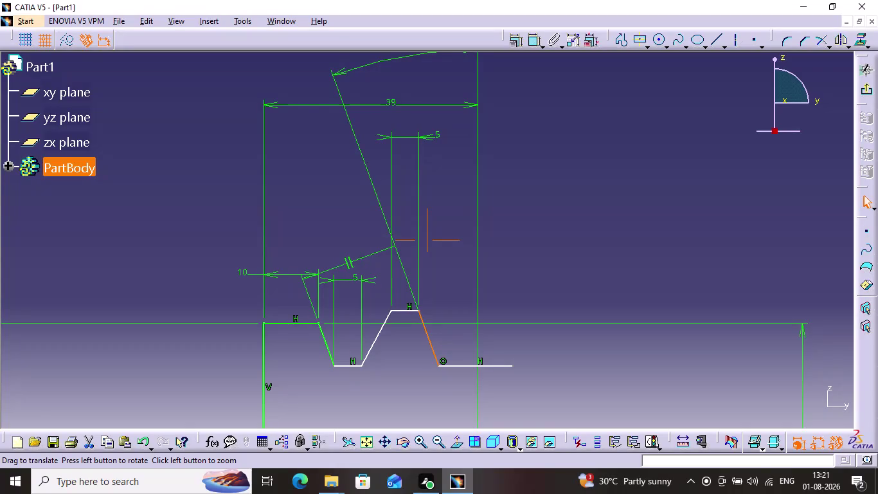
Dimension the groove depth from the peak's flat top to the groove bottom as 18 mm.
scroll(up, 3)
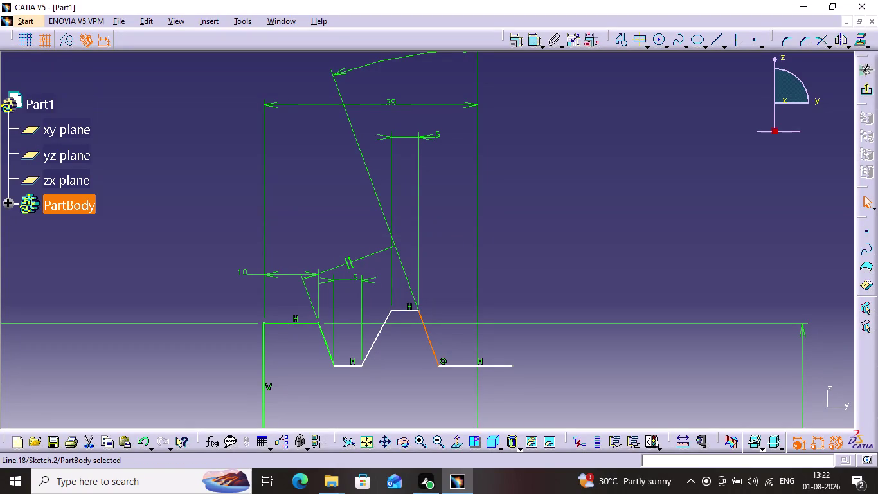
click(401, 309)
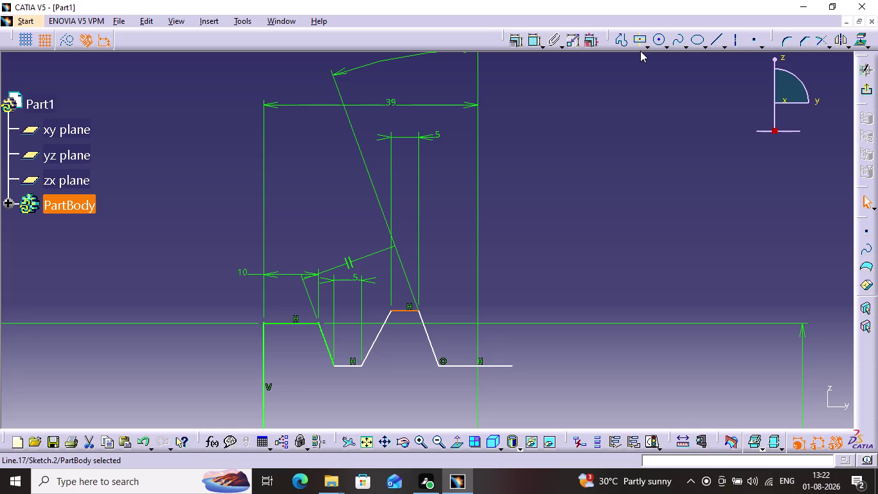
click(532, 39)
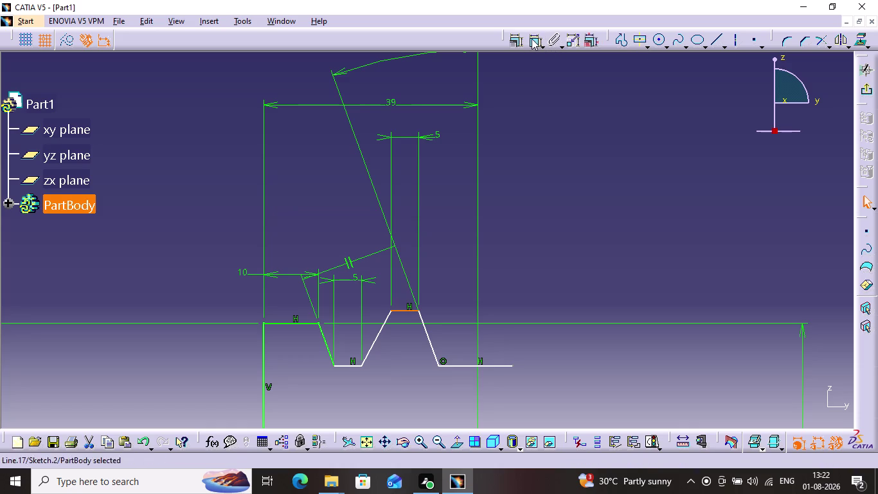
middle_drag(456, 207, 484, 135)
scroll(up, 3)
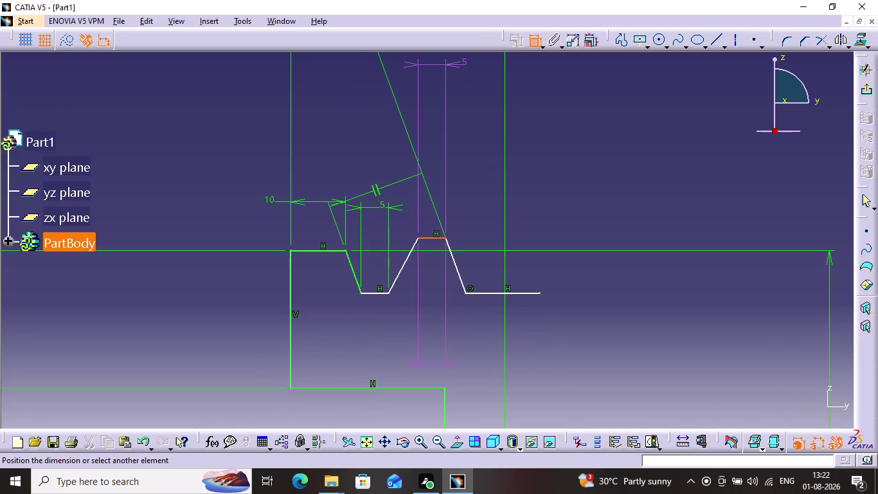
click(377, 293)
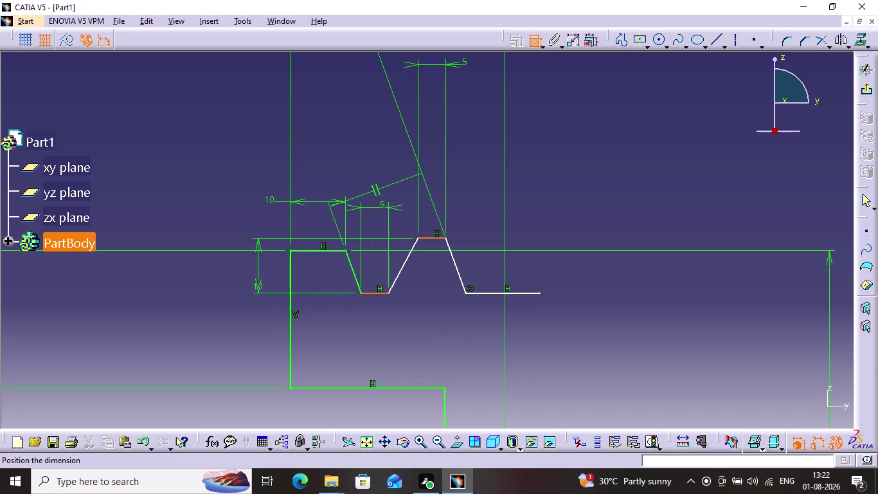
triple_click(207, 272)
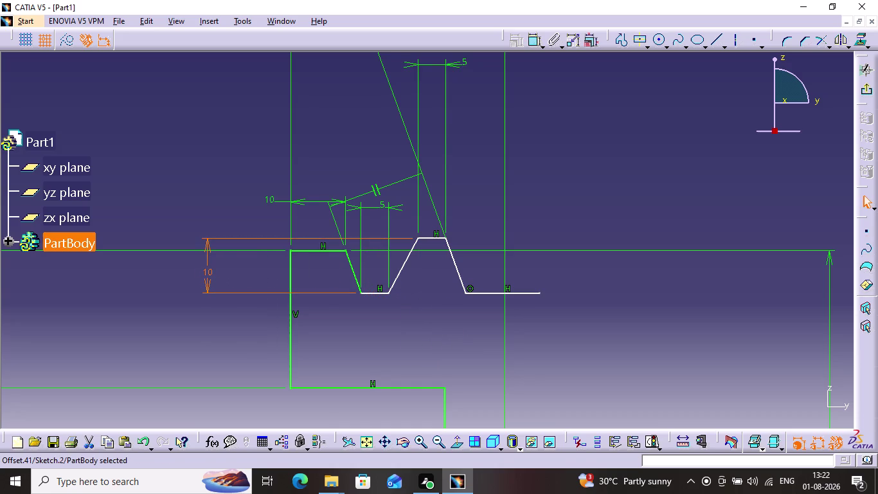
double_click(207, 272)
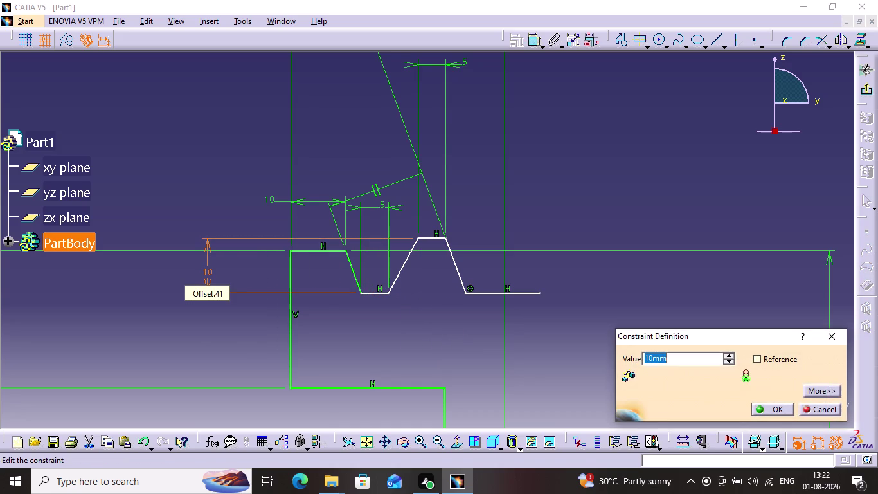
key(1)
key(8)
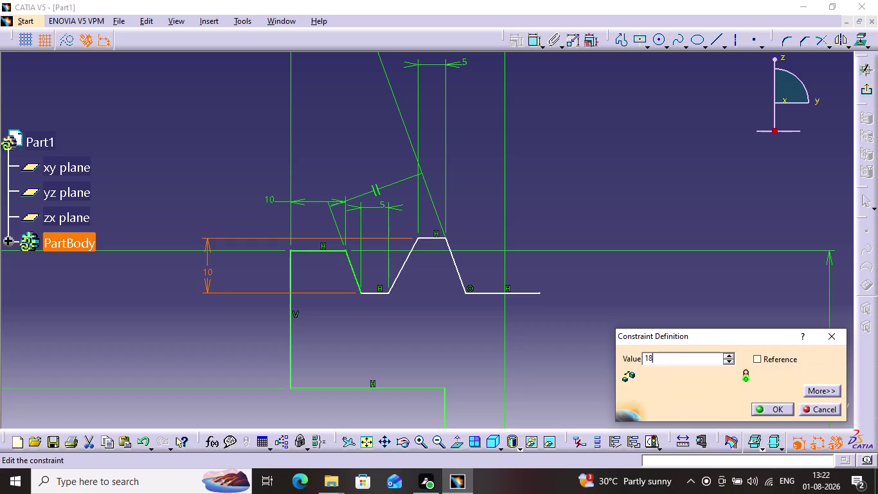
key(Return)
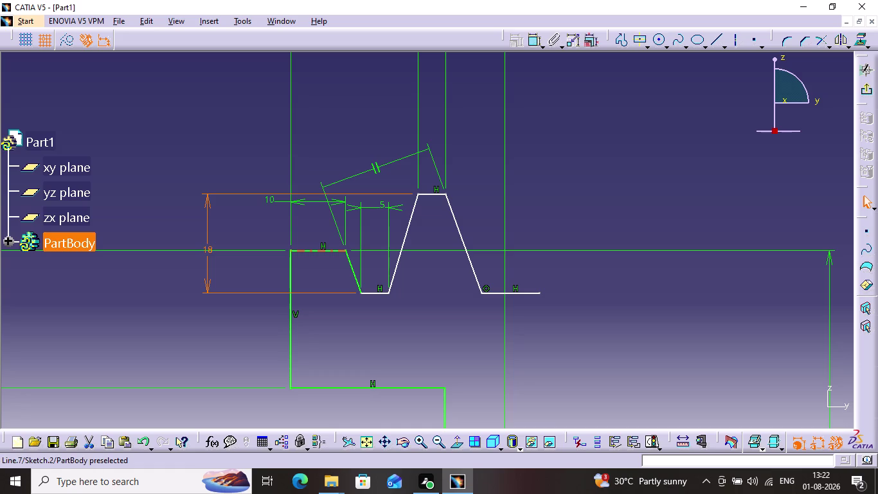
Cancel the unfinished height dimension and undo the 18 mm edit back to 10 mm.
click(328, 248)
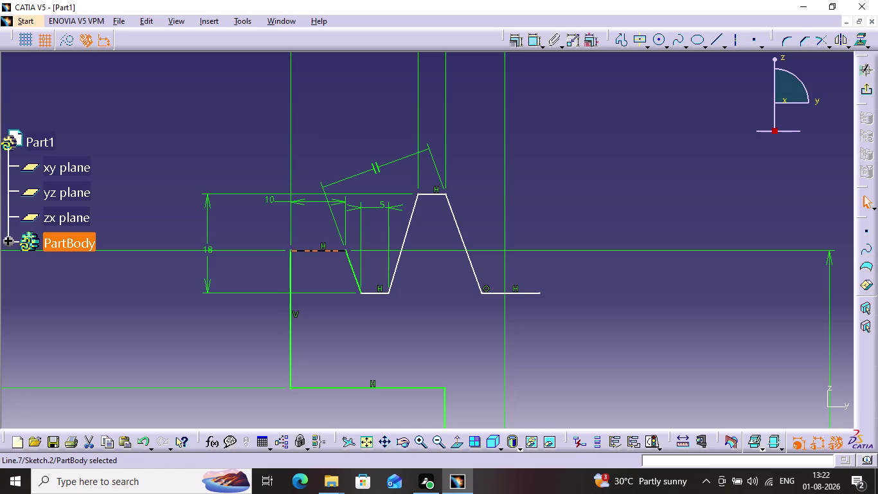
click(537, 44)
click(383, 292)
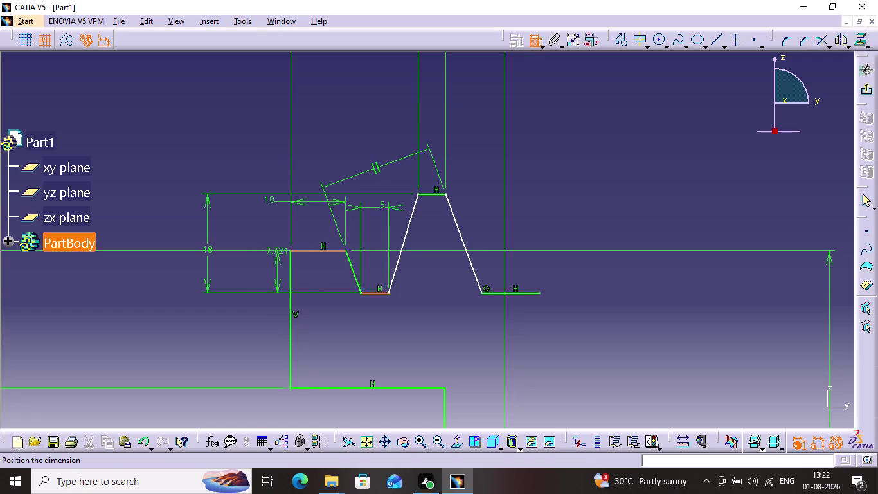
key(Escape)
key(Escape)
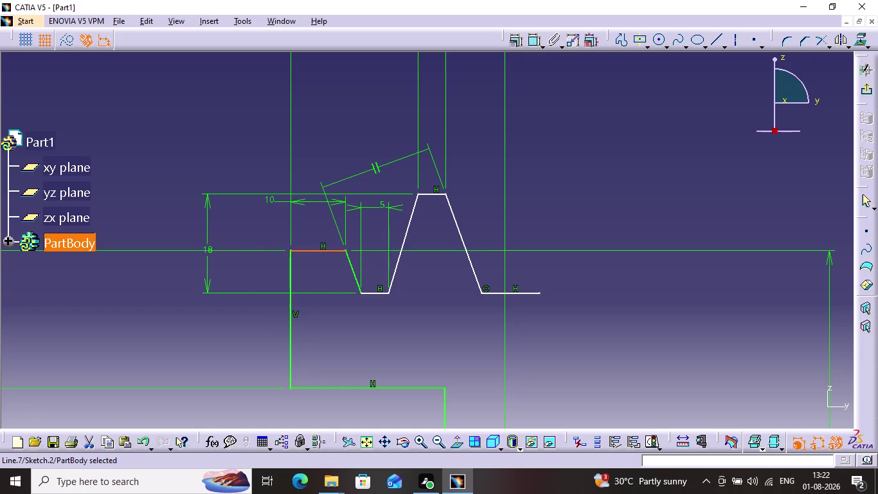
drag(326, 250, 330, 225)
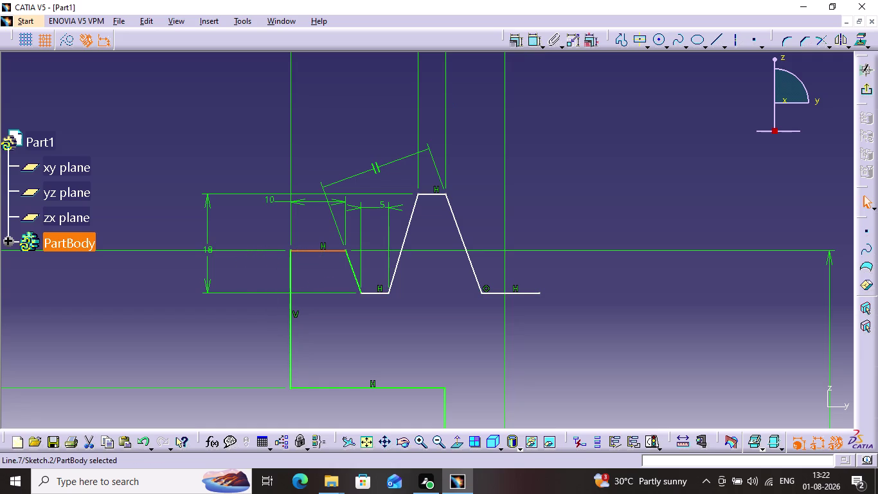
key(ctrl+z)
key(ctrl+z)
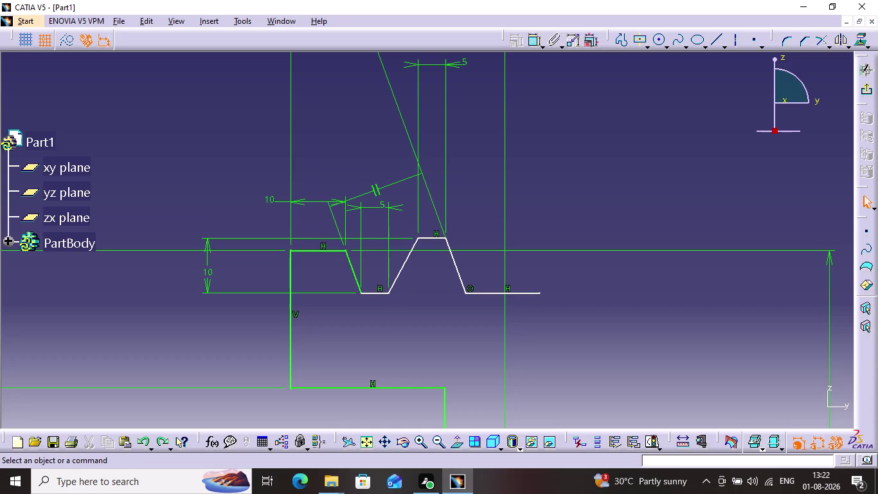
Try moving the groove peak, then undo those moves and earlier sketch edits.
drag(426, 237, 427, 223)
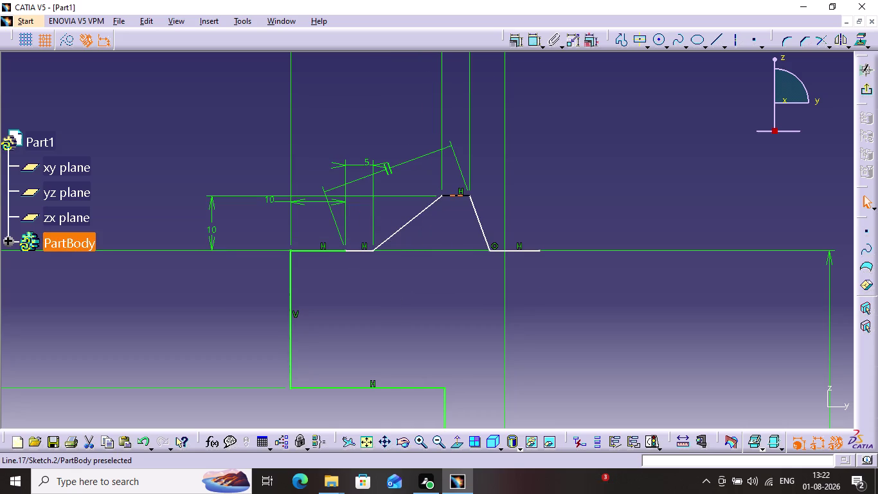
drag(427, 223, 409, 256)
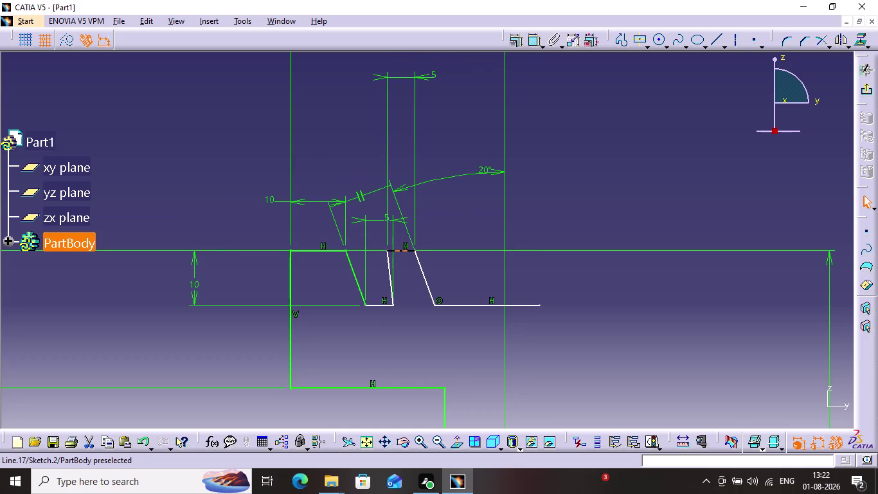
drag(409, 256, 410, 241)
key(ctrl+z)
key(ctrl+z)
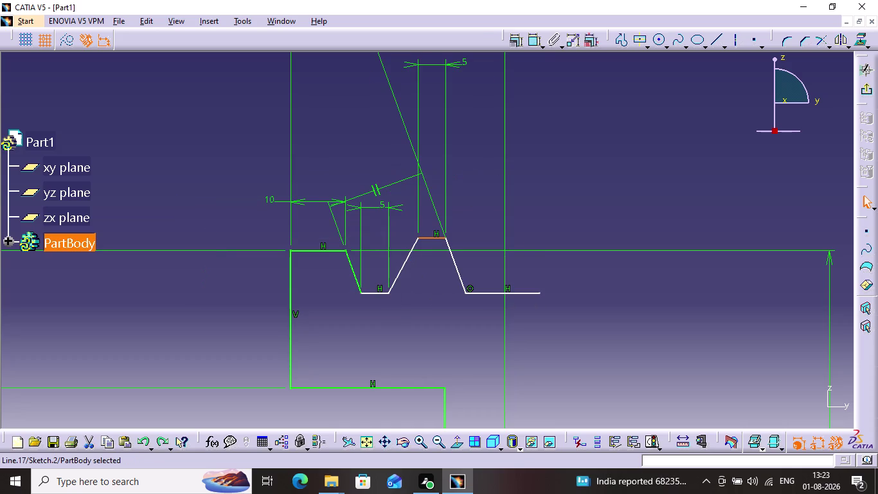
key(ctrl+z)
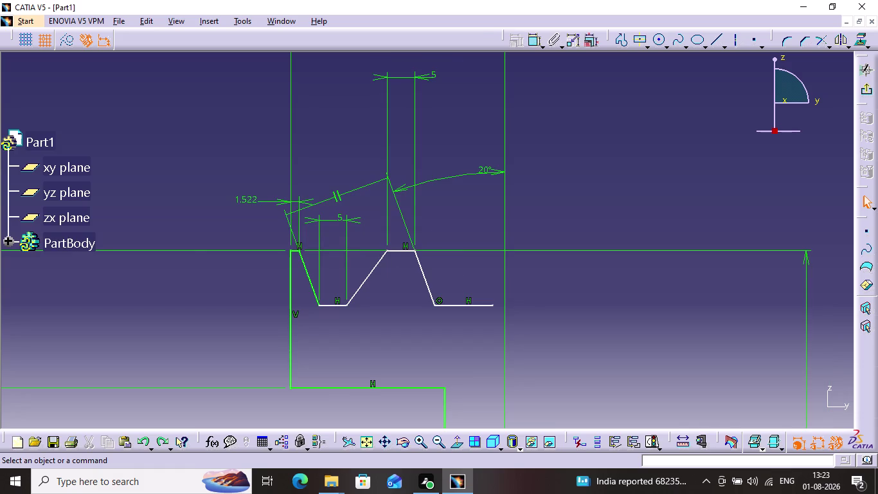
key(ctrl+z)
Drag the left profile vertices into a lower-peaked shape and select the left top line.
click(336, 261)
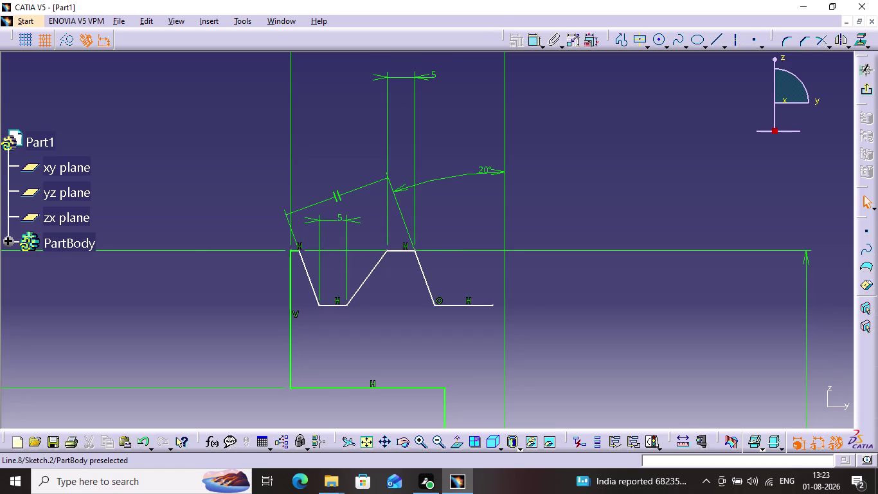
drag(295, 250, 303, 236)
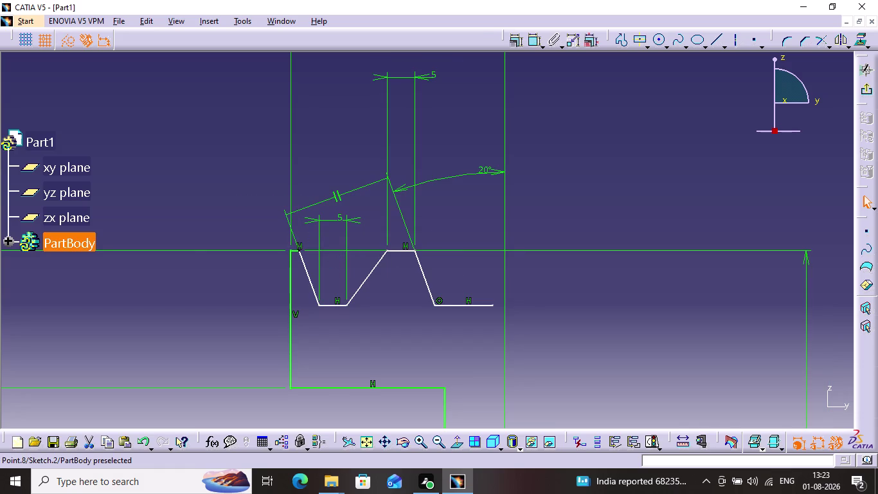
drag(303, 235, 317, 245)
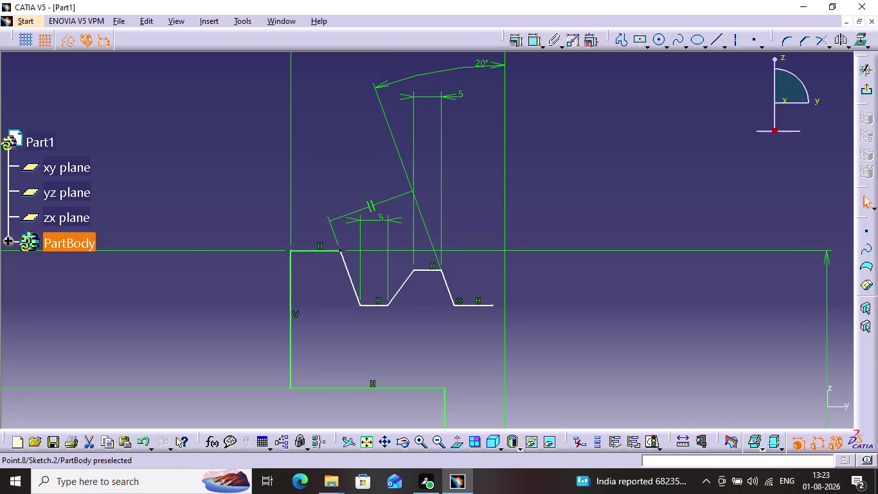
drag(317, 244, 327, 247)
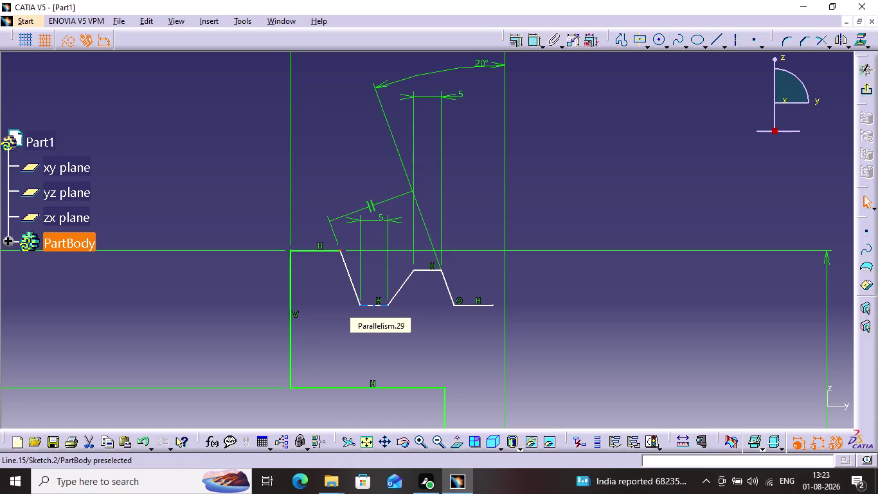
click(326, 252)
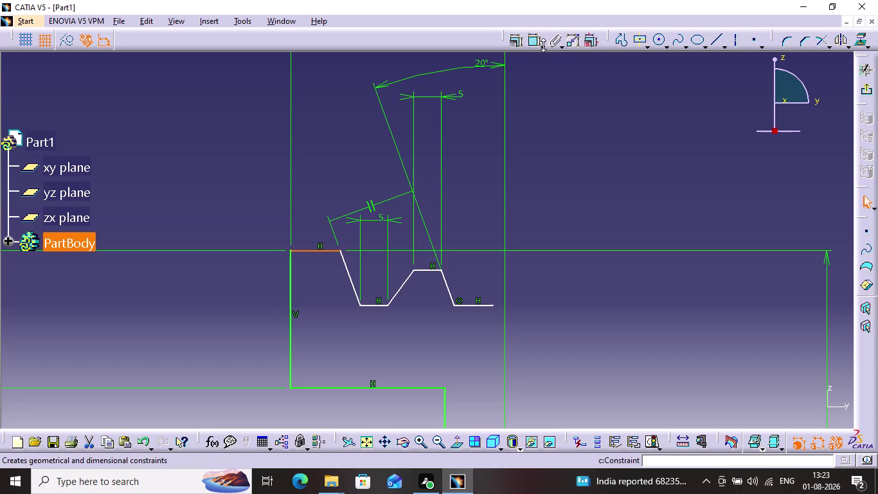
Dimension the groove bottom's height above the lower base line and enter 7 as its value.
click(532, 43)
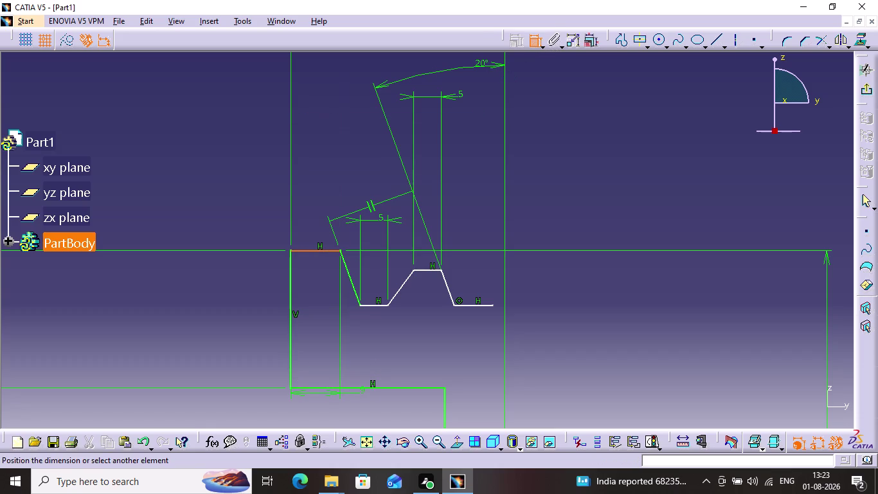
click(357, 388)
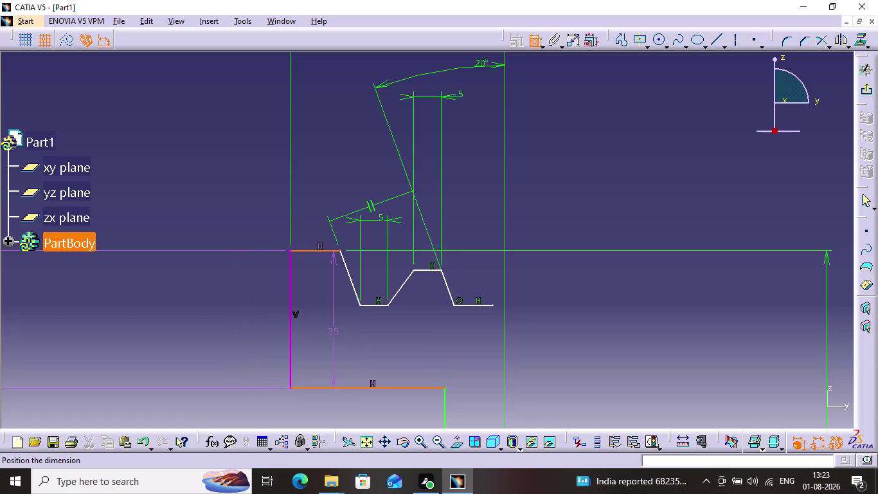
key(Escape)
click(381, 305)
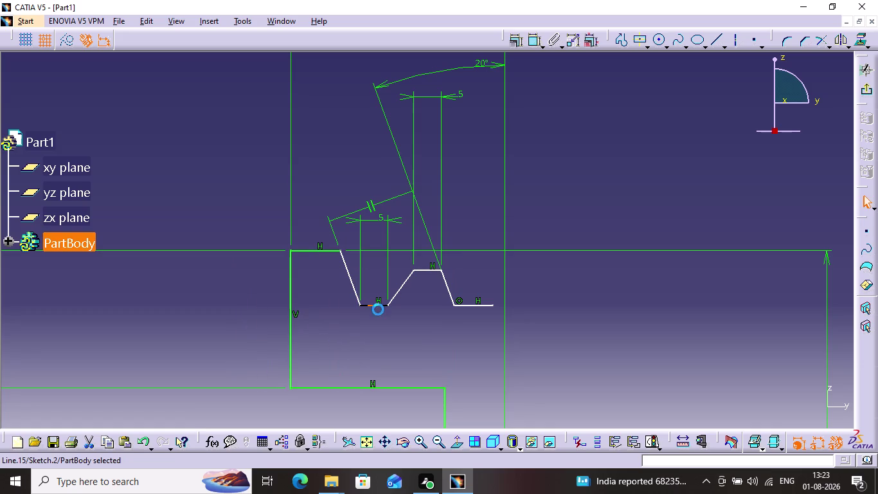
click(530, 41)
click(347, 388)
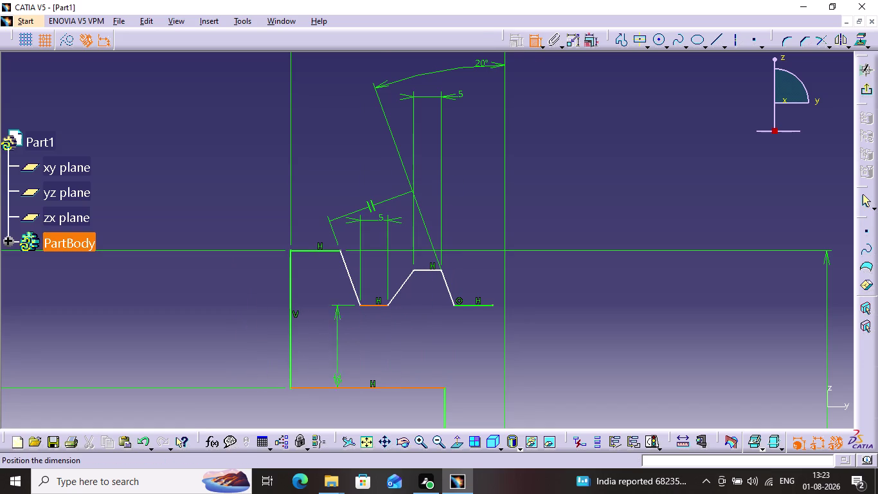
click(216, 351)
double_click(218, 349)
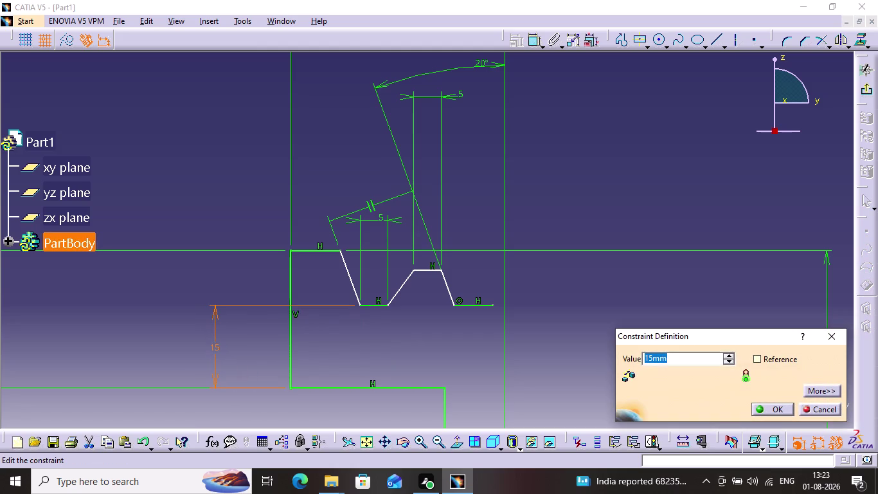
key(7)
key(Return)
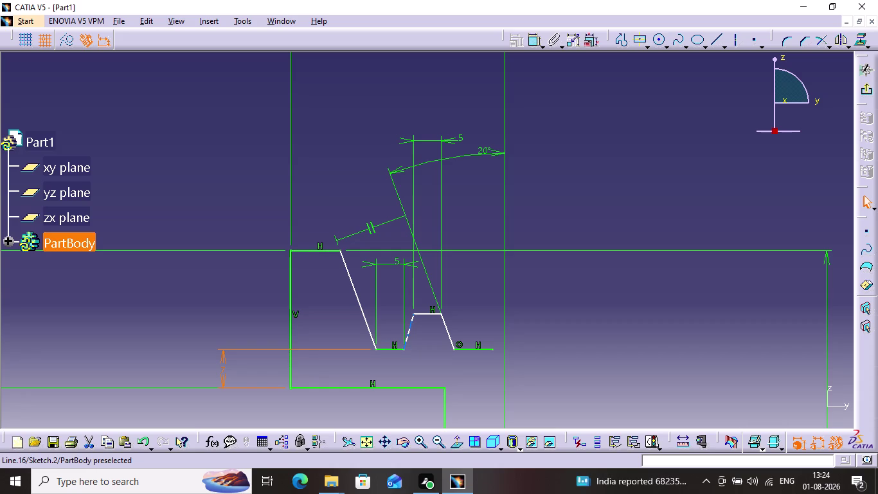
Drag the groove peak and slanted lines into a new profile shape.
drag(425, 311, 426, 311)
drag(426, 311, 432, 305)
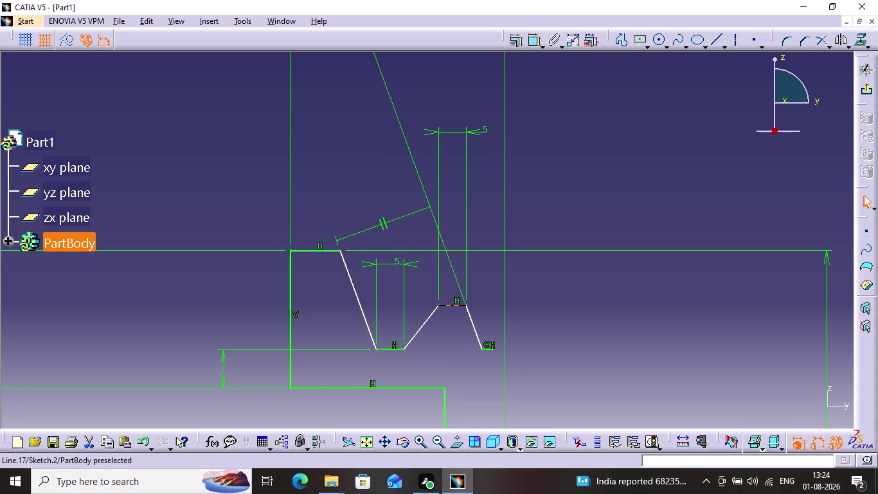
drag(432, 305, 423, 301)
drag(422, 301, 421, 300)
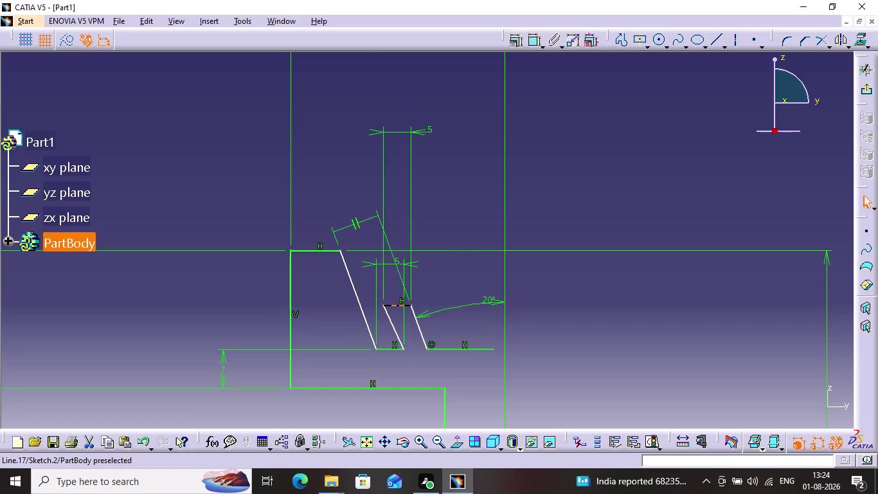
drag(421, 300, 431, 294)
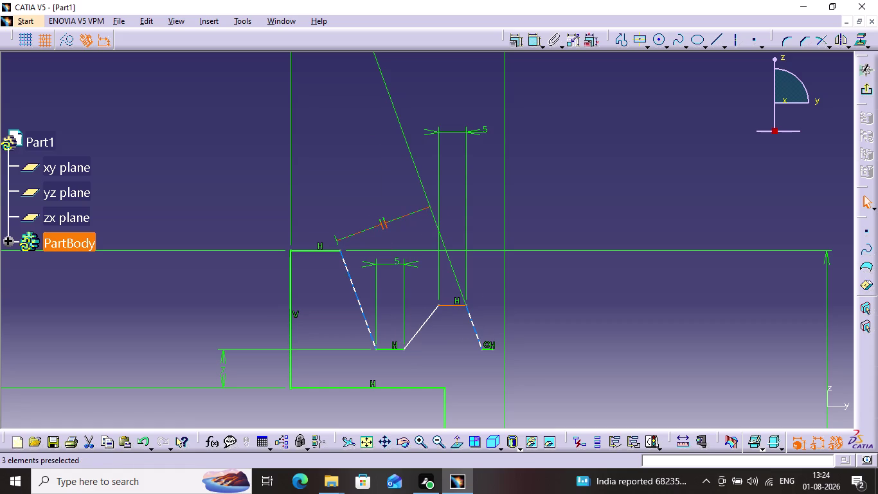
click(388, 218)
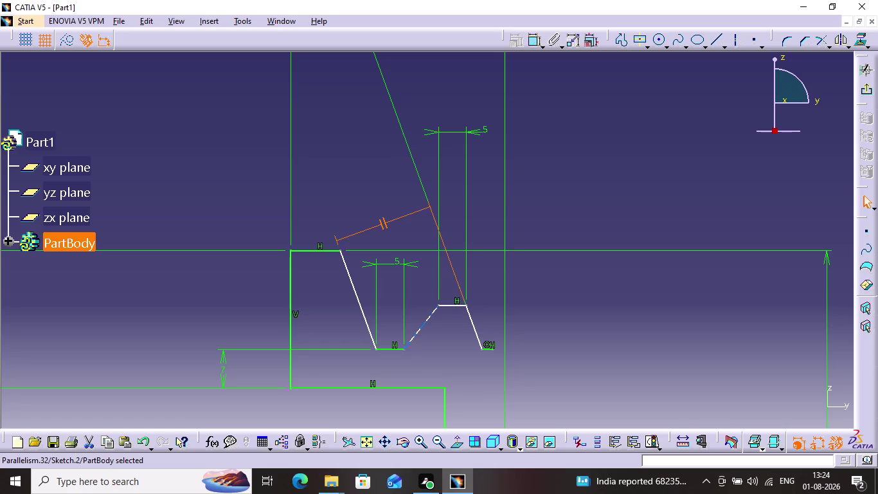
Inspect the parallelism constraint's and Line.16's contextual options, then undo two edits.
click(423, 320)
right_click(392, 220)
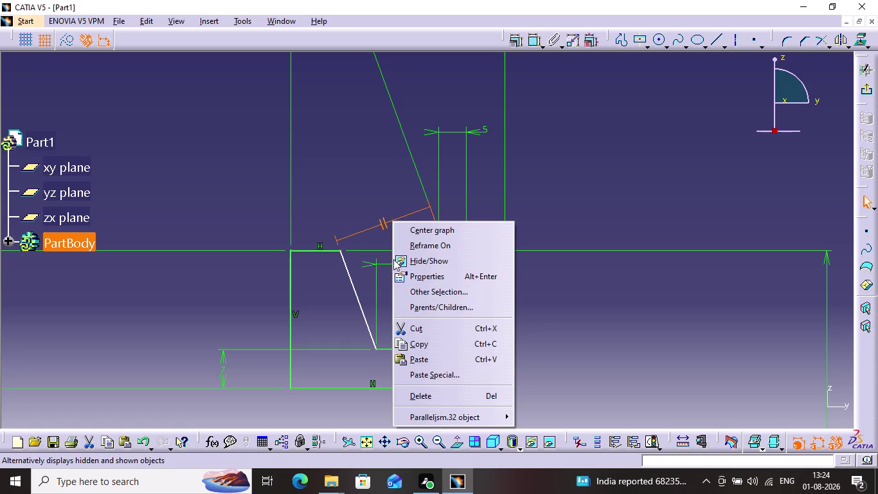
click(557, 381)
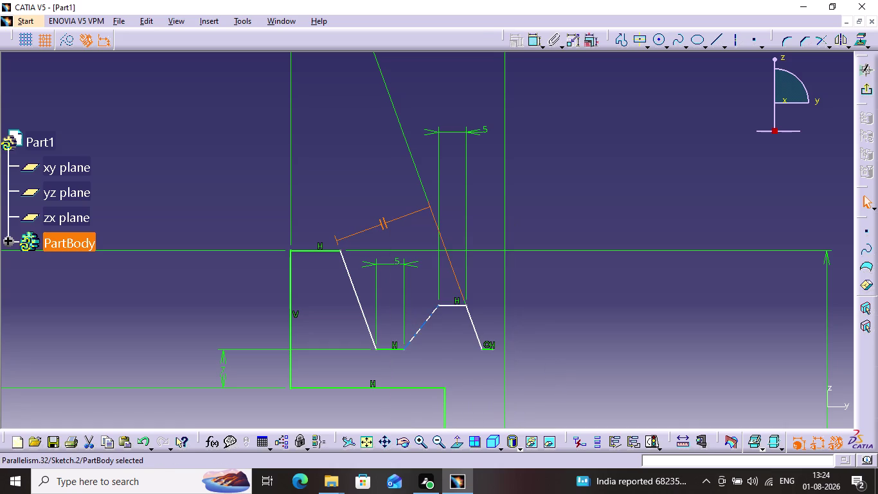
right_click(431, 308)
click(443, 298)
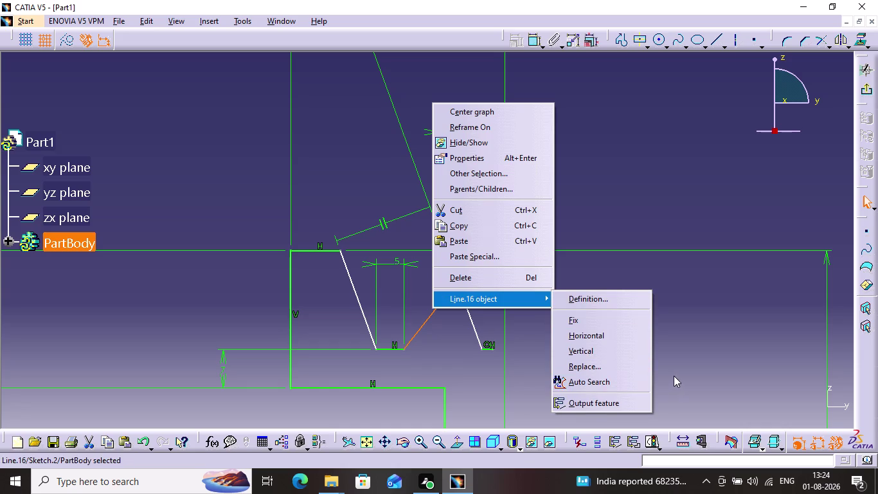
click(612, 379)
click(602, 330)
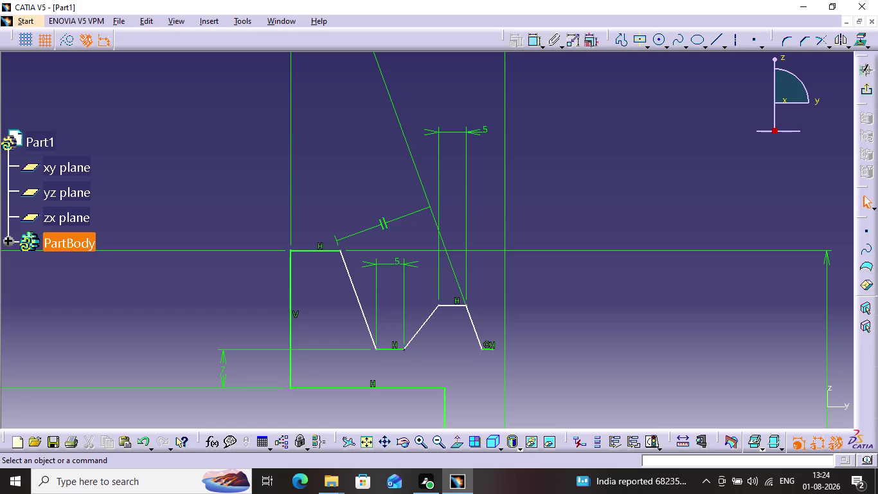
key(ctrl+z)
key(ctrl+z)
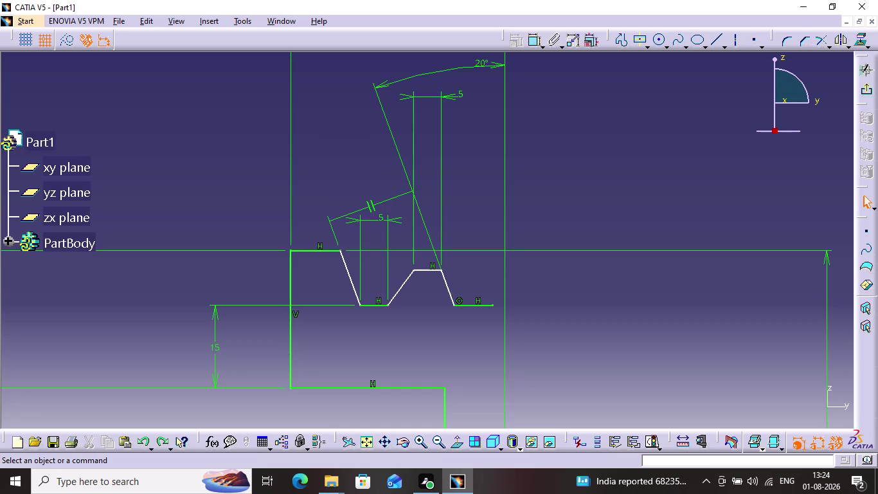
Try entering 7 for the 15 mm groove-bottom offset, dismissing the syntax error and report.
double_click(214, 347)
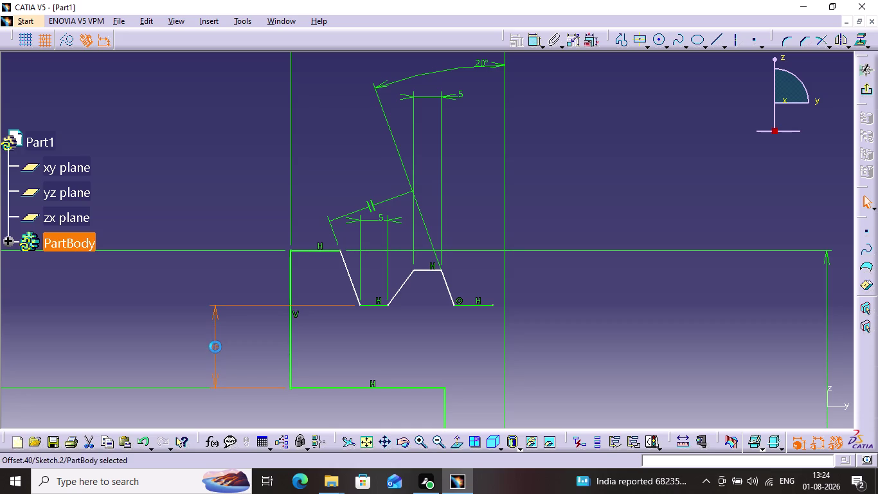
click(220, 341)
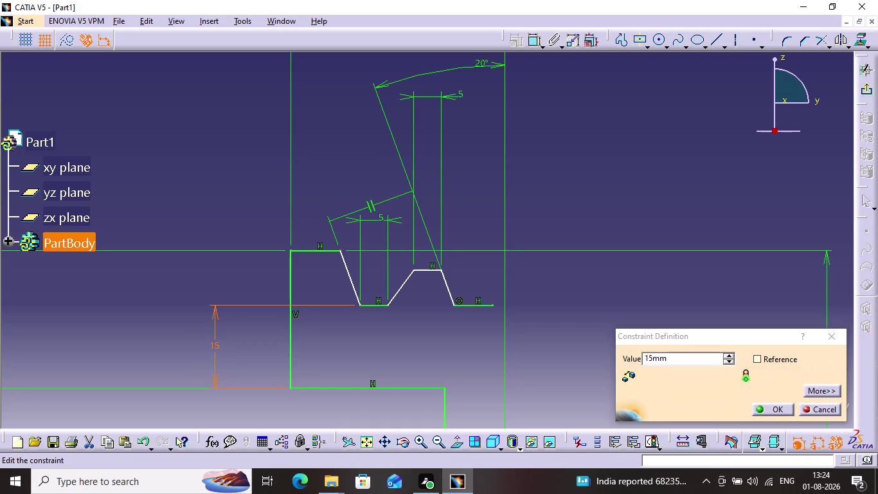
key(7)
key(Return)
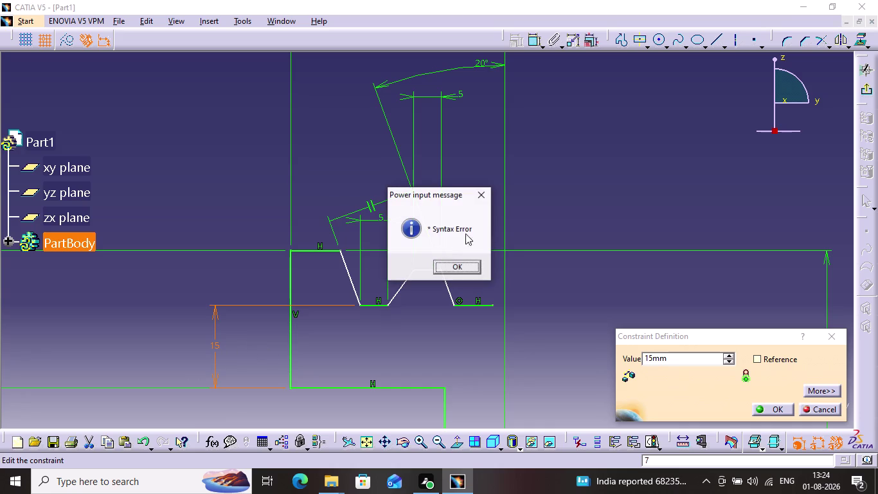
click(464, 266)
double_click(670, 362)
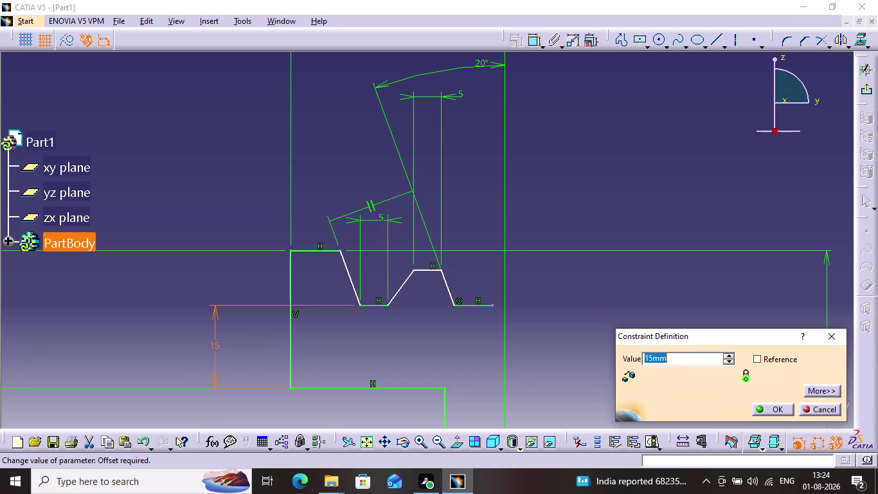
click(672, 360)
key(7)
key(Return)
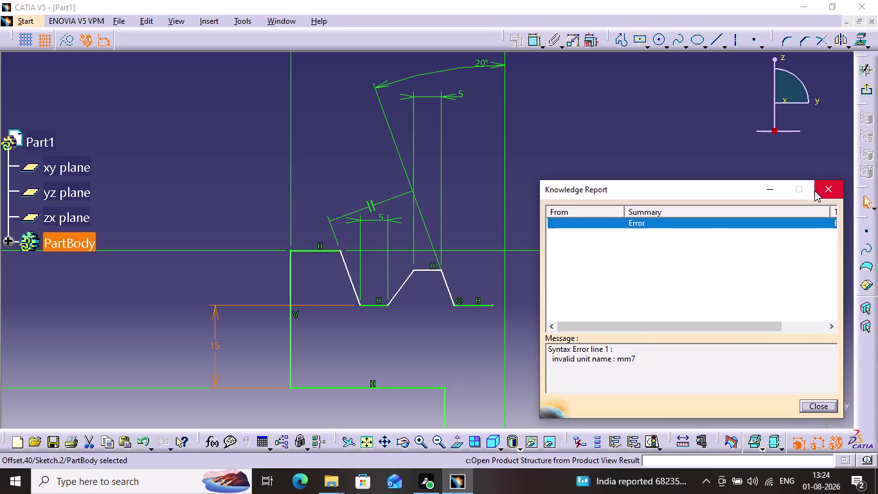
click(816, 187)
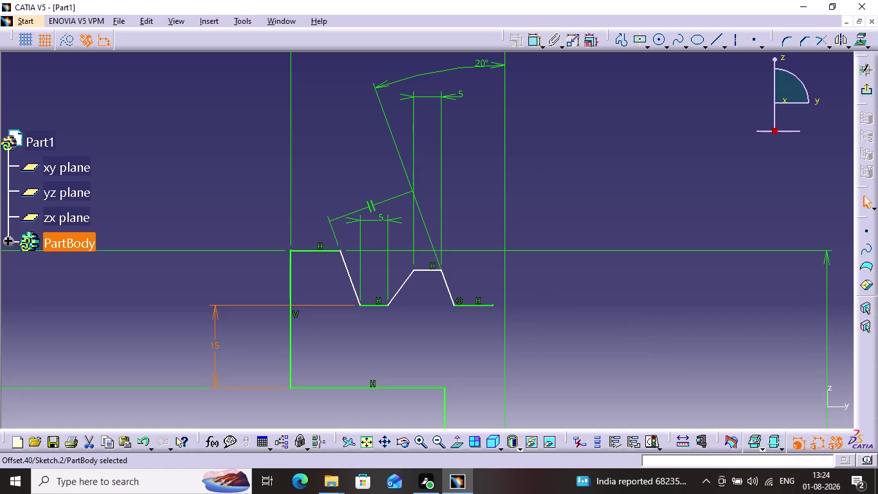
Reopen the groove-bottom offset dimension and apply a 7 mm value.
double_click(212, 346)
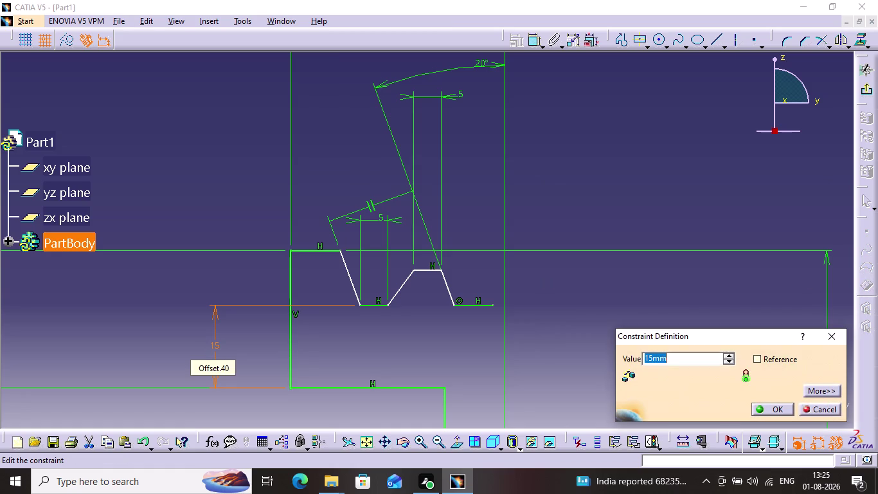
key(7)
key(Return)
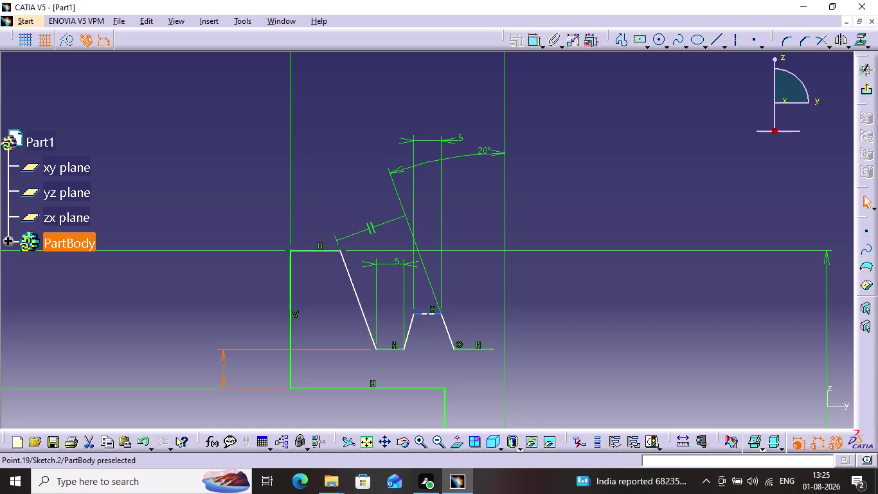
Drag the ridge lines until the ridge top sits on the profile's top line.
drag(423, 313, 415, 297)
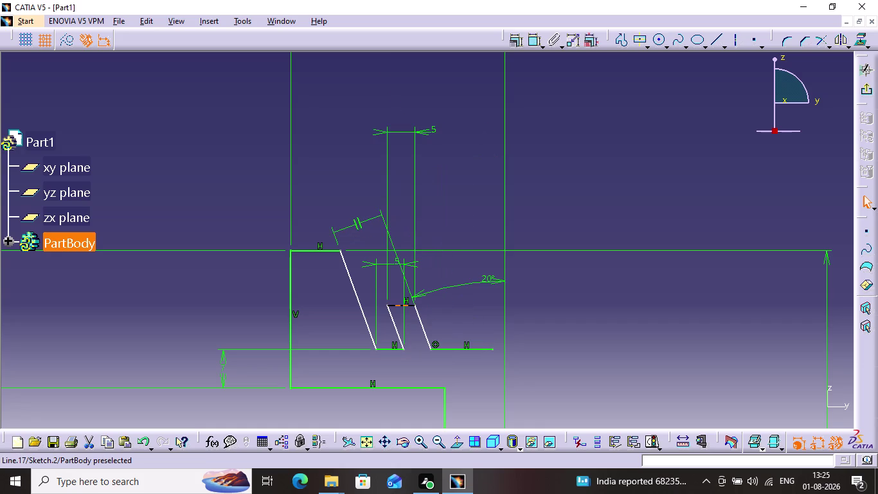
drag(414, 297, 465, 233)
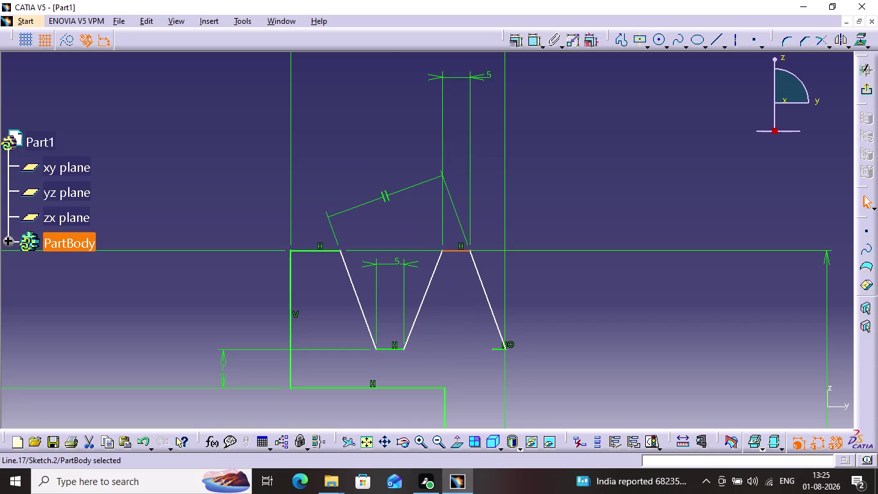
drag(497, 323, 498, 323)
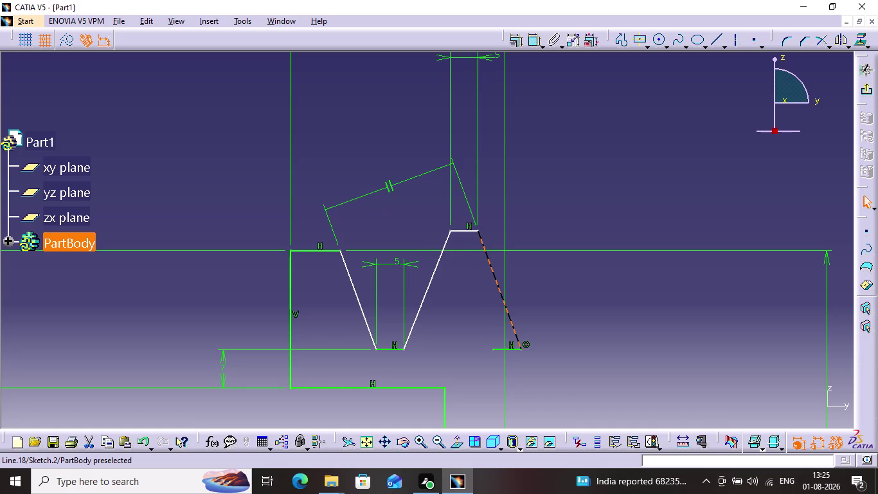
drag(498, 323, 478, 333)
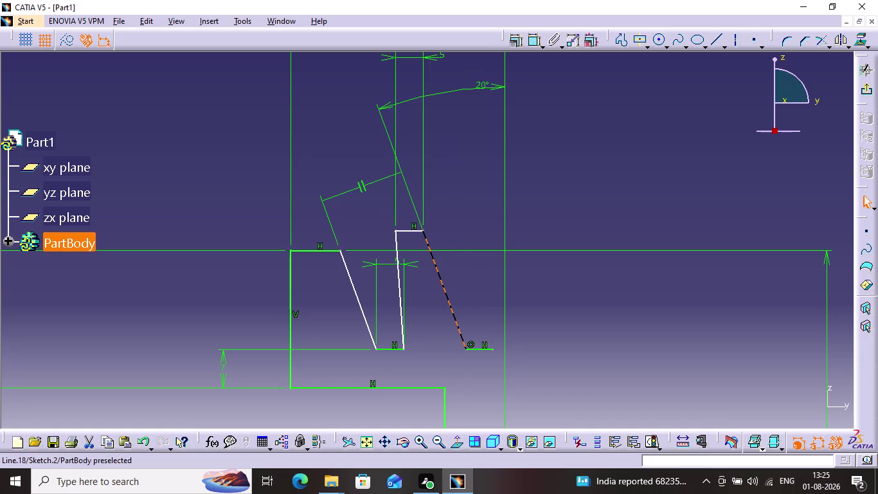
drag(478, 332, 484, 336)
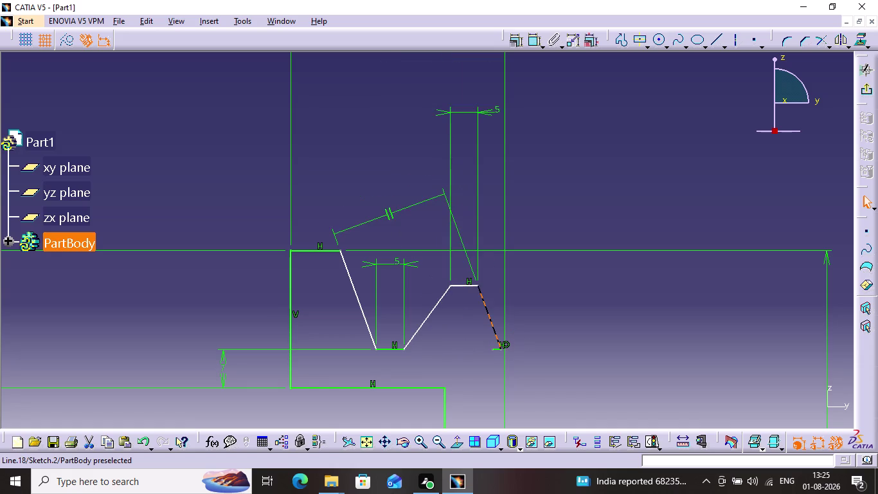
drag(484, 336, 480, 337)
drag(465, 284, 465, 269)
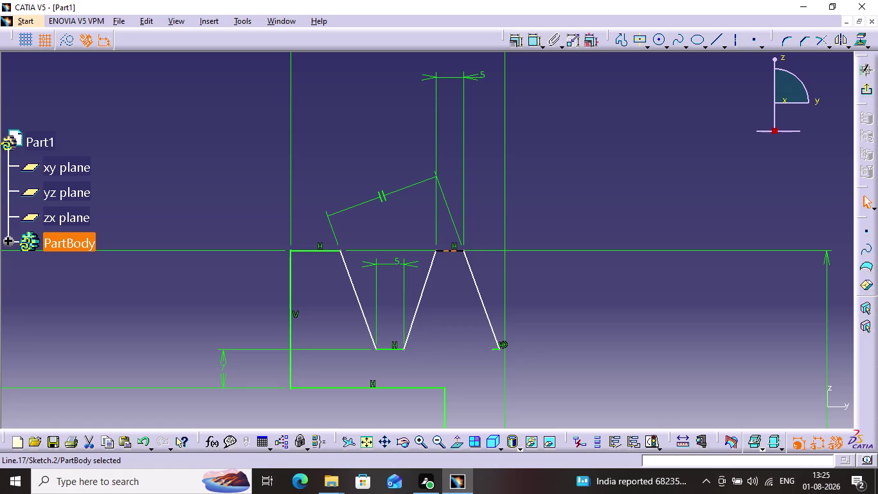
Dimension the groove depth from the ridge top to the groove bottom as 18 mm.
click(536, 47)
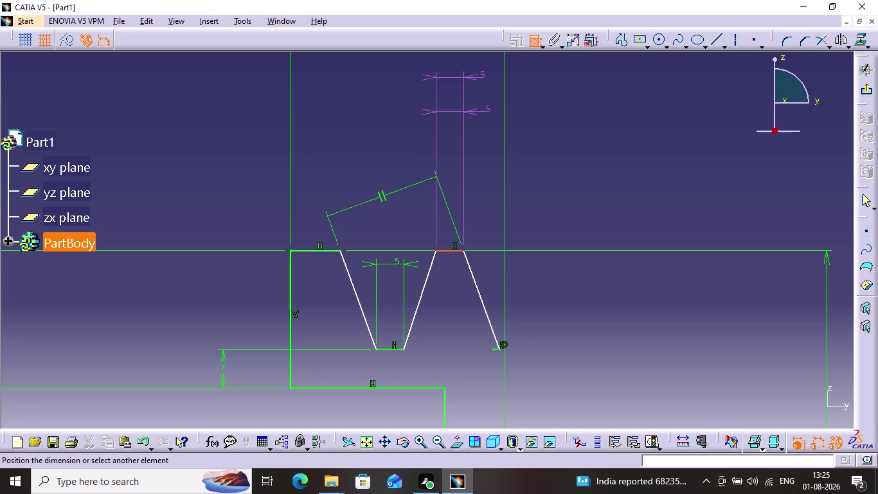
click(389, 347)
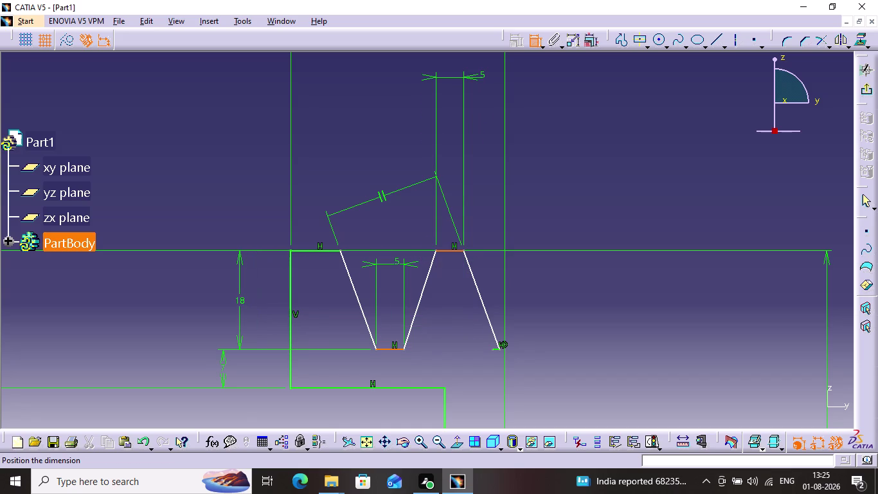
click(218, 299)
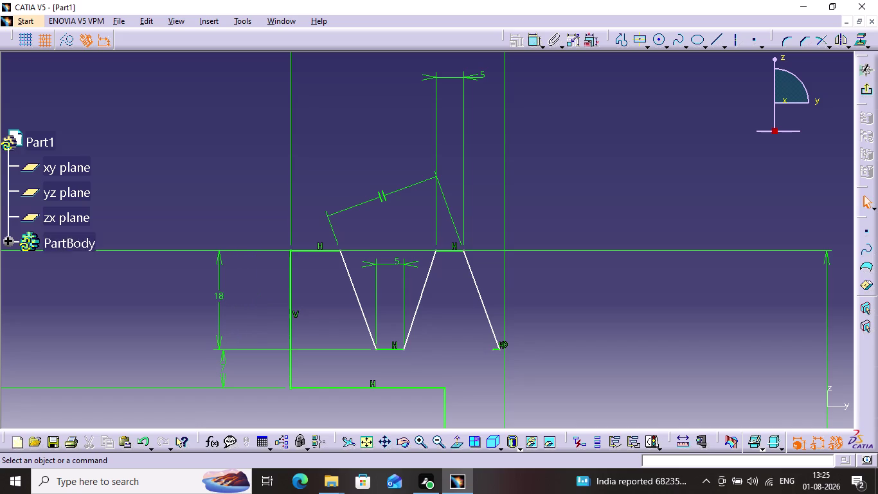
click(250, 309)
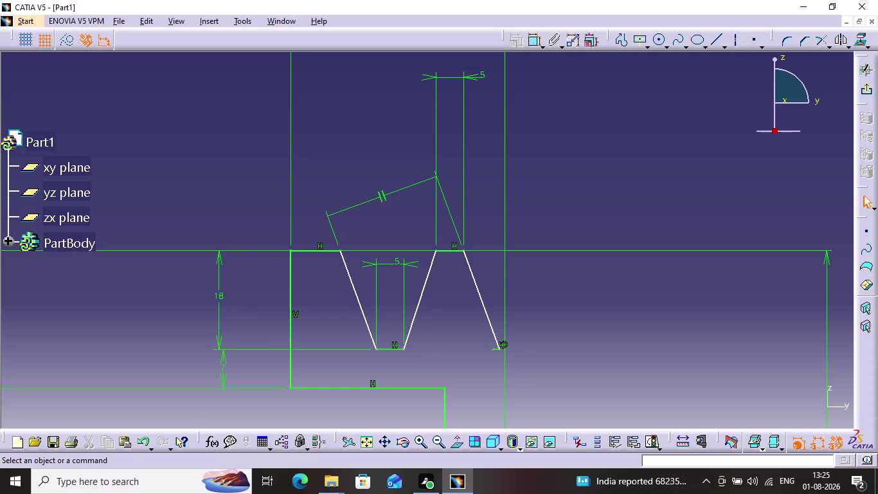
click(493, 348)
key(Delete)
Zoom into the ridge, pan across the sketch, then fit the whole profile in view.
triple_click(416, 439)
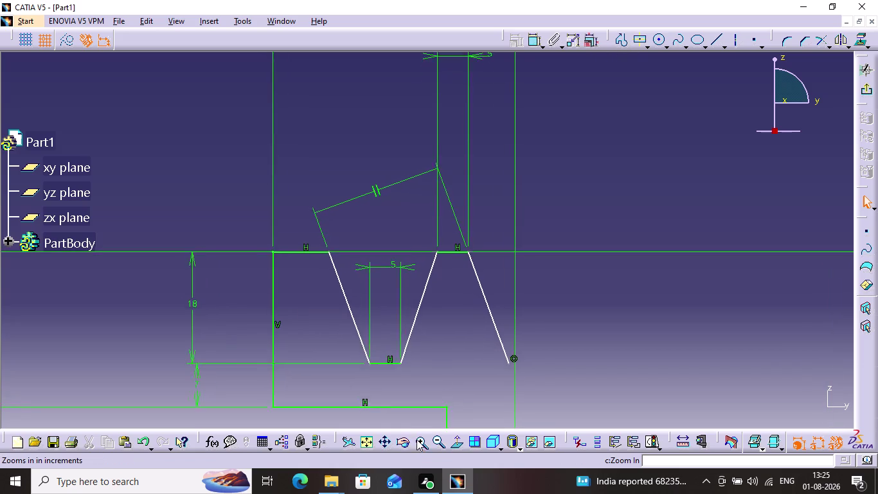
triple_click(417, 439)
triple_click(418, 442)
click(418, 441)
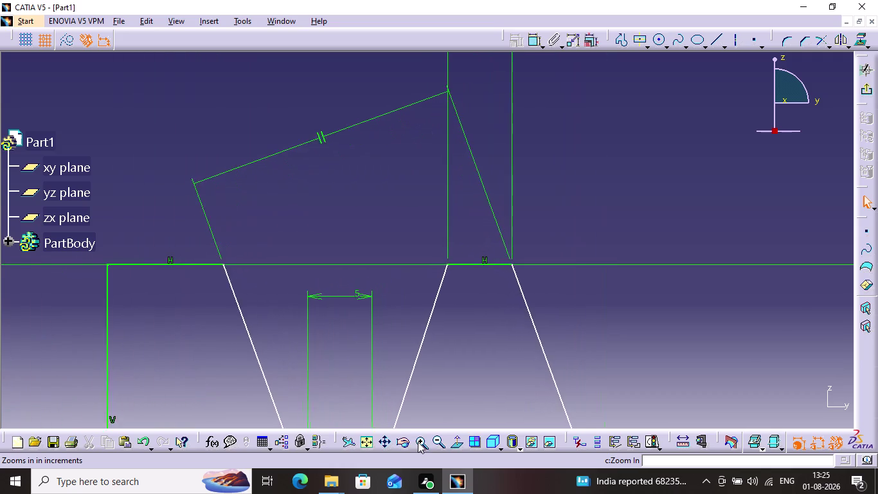
triple_click(418, 442)
triple_click(418, 442)
double_click(419, 441)
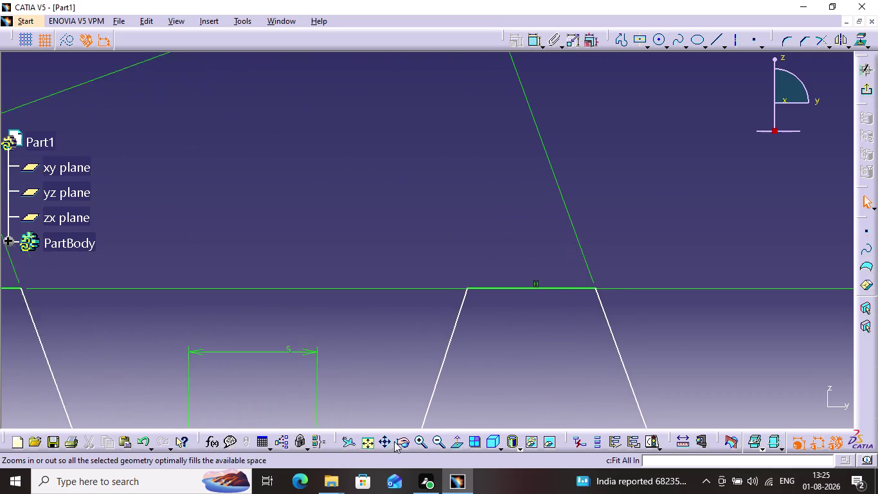
click(391, 441)
drag(555, 360, 244, 102)
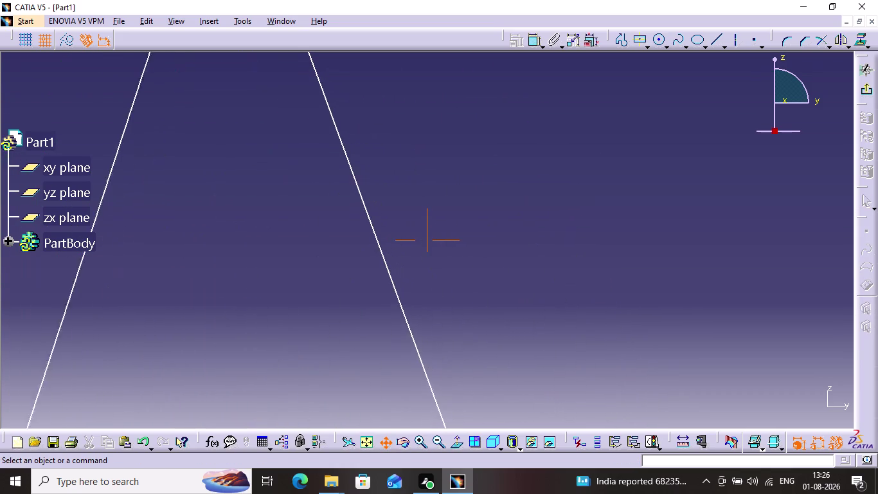
drag(243, 103, 210, 38)
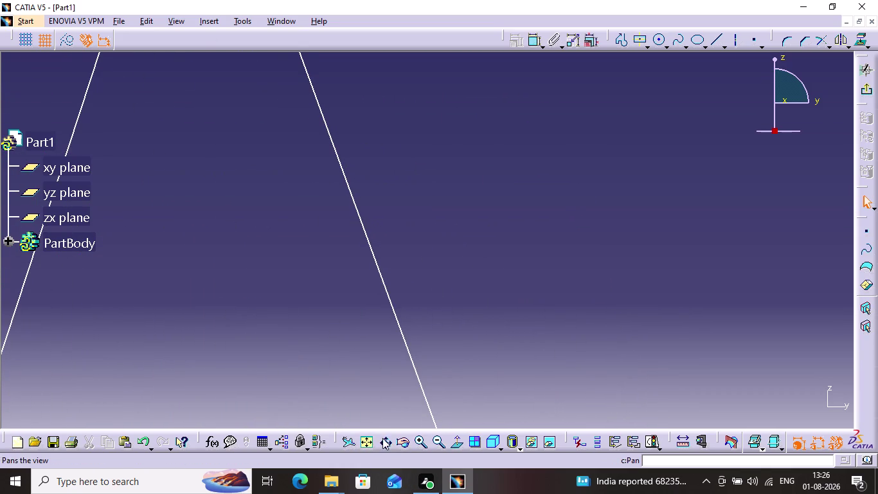
click(390, 438)
drag(446, 369, 250, 106)
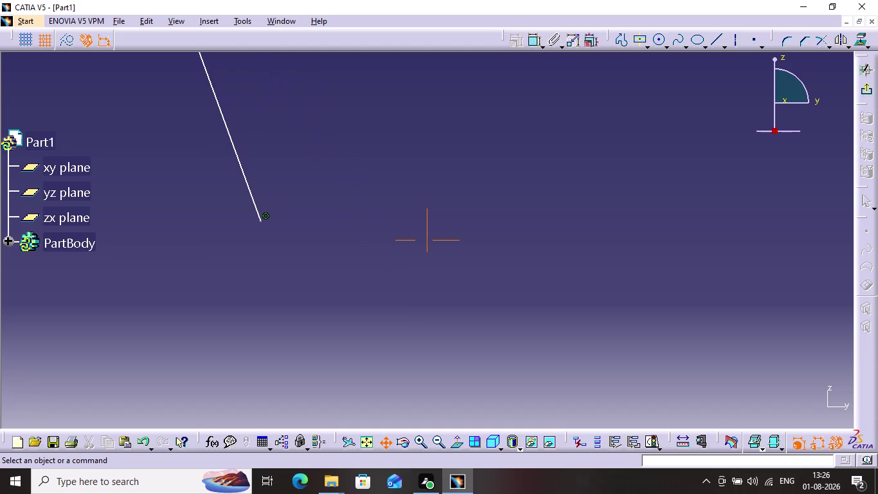
drag(251, 105, 341, 233)
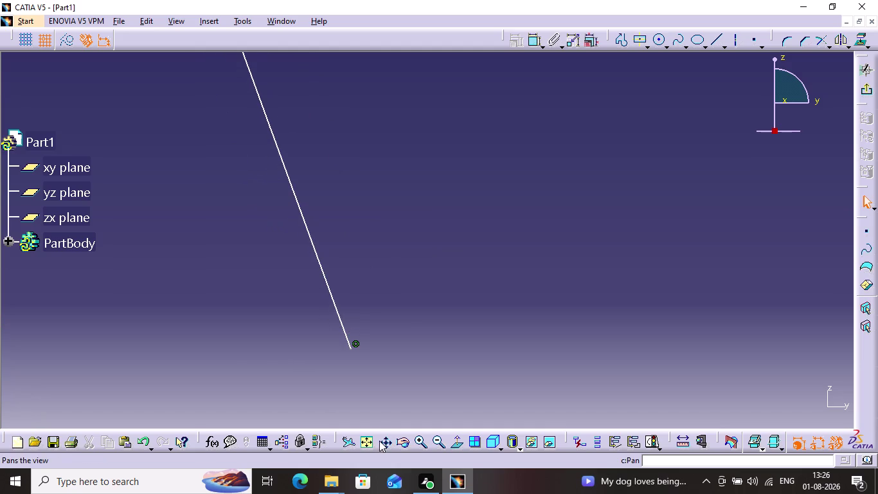
click(375, 444)
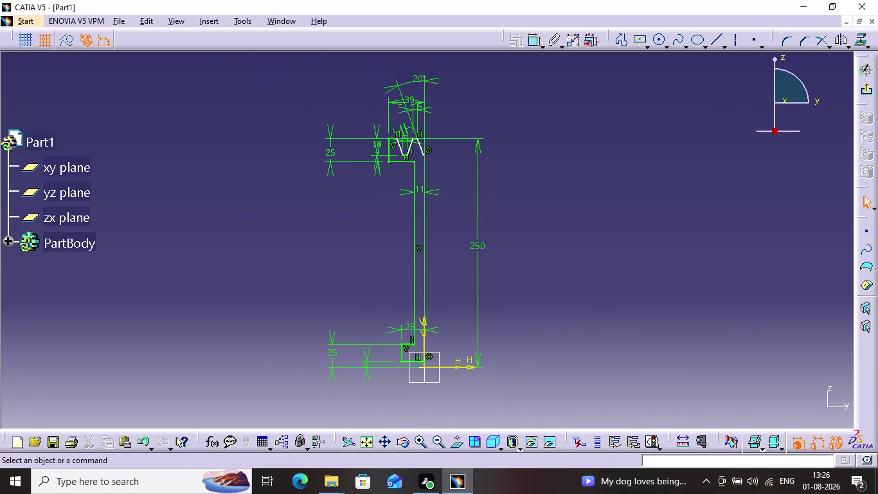
Draw a vertical axis from the origin to a point 330 mm straight above.
click(739, 39)
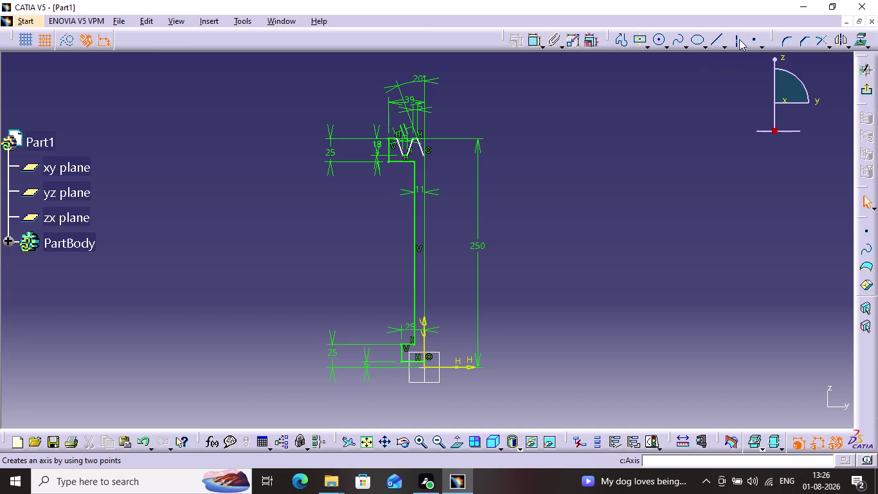
click(423, 367)
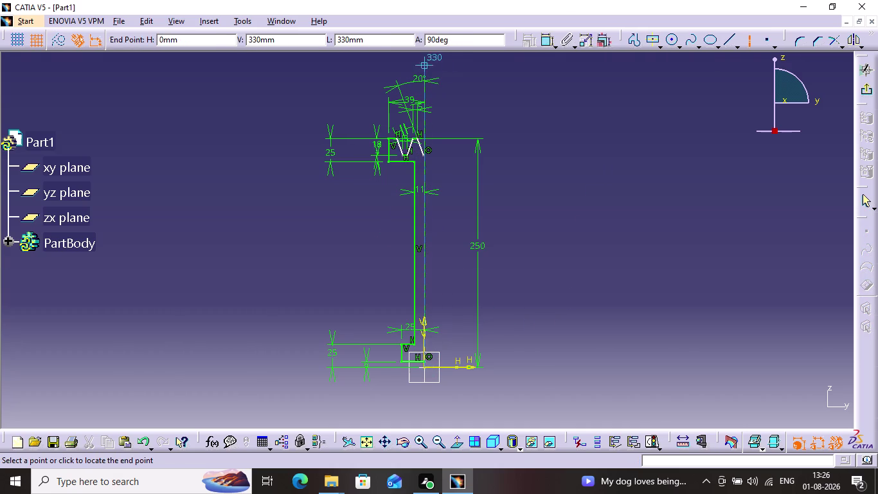
click(426, 58)
click(499, 88)
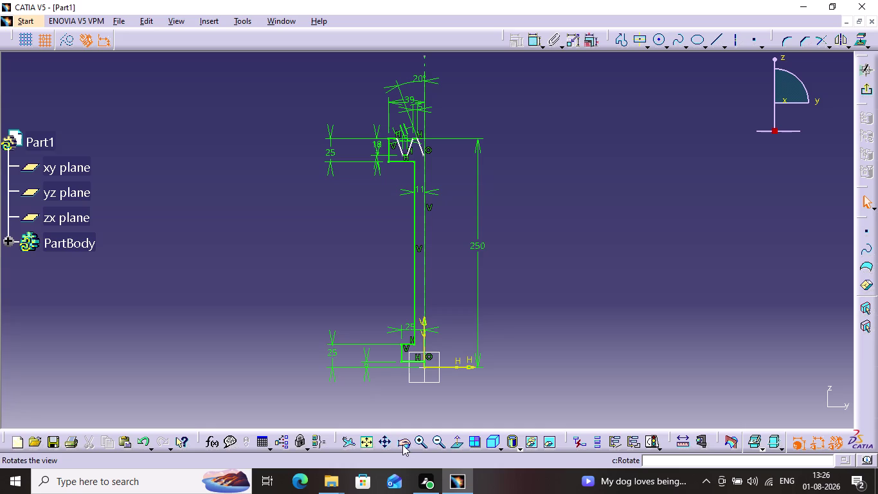
Zoom in near the axis and pan along the hub wall up to the groove area.
click(421, 438)
triple_click(422, 438)
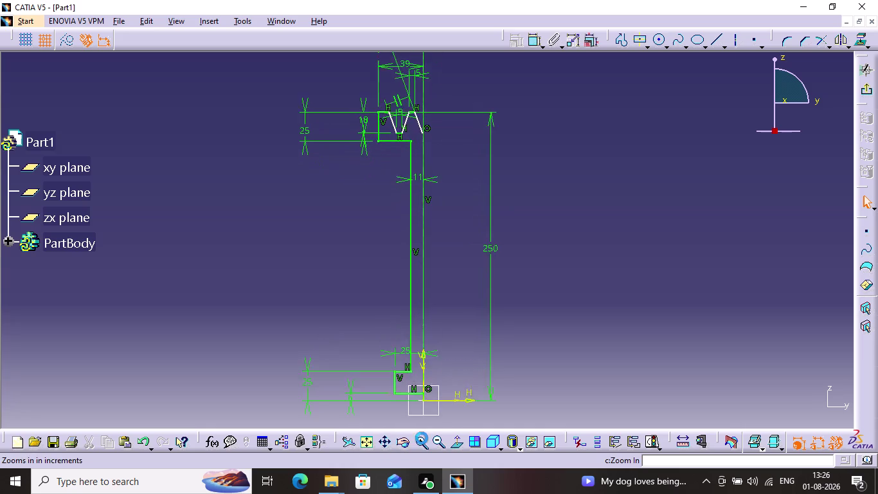
triple_click(421, 437)
triple_click(422, 438)
triple_click(422, 438)
triple_click(423, 437)
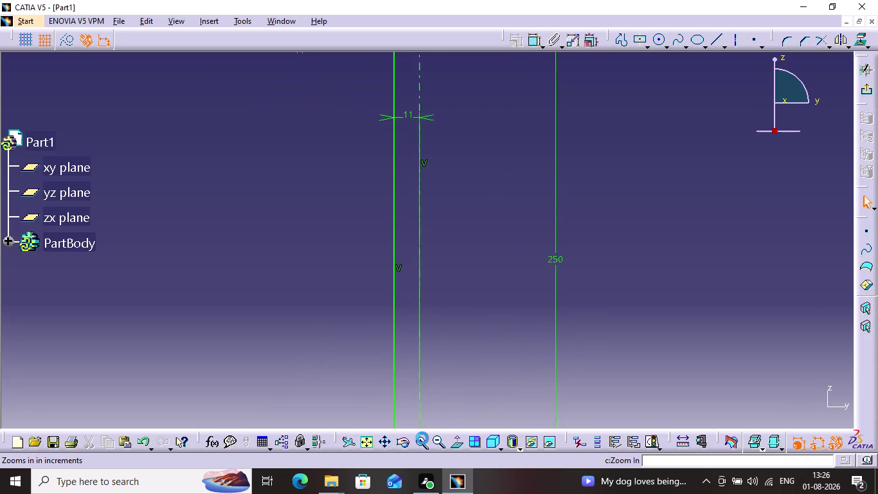
click(424, 438)
triple_click(428, 438)
triple_click(424, 441)
triple_click(423, 441)
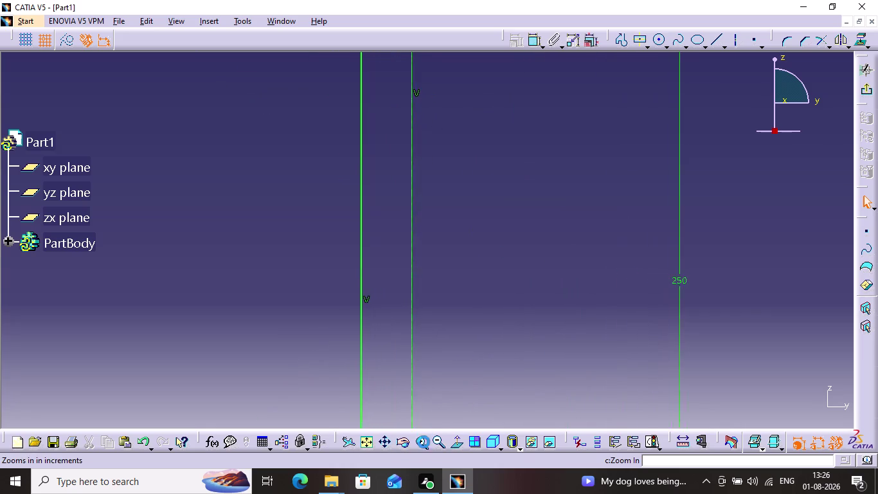
triple_click(423, 441)
triple_click(423, 442)
triple_click(426, 443)
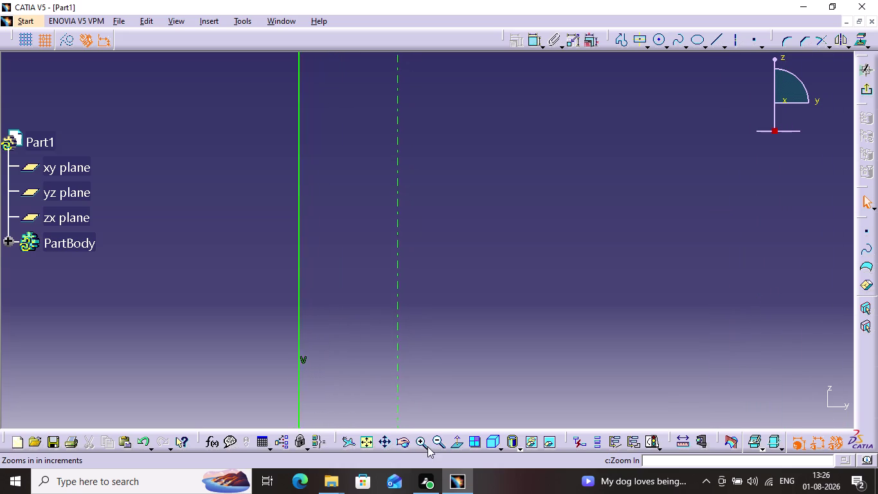
click(393, 440)
drag(309, 96, 311, 431)
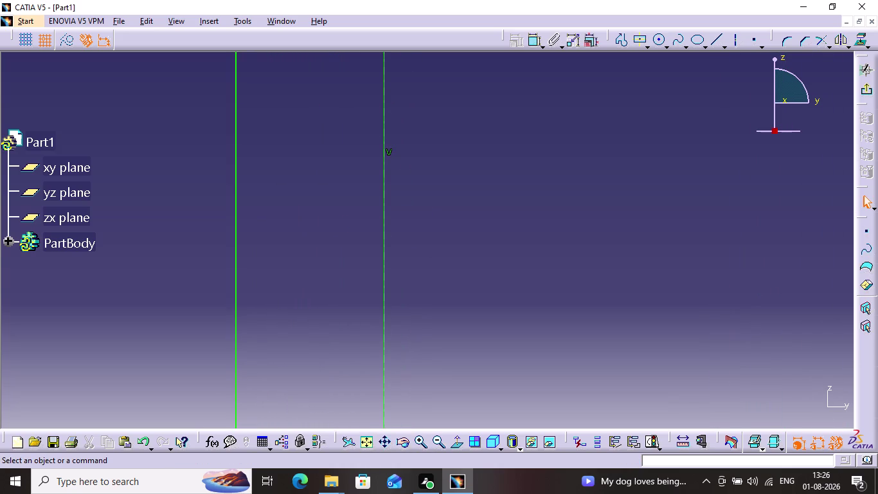
middle_drag(333, 118, 332, 493)
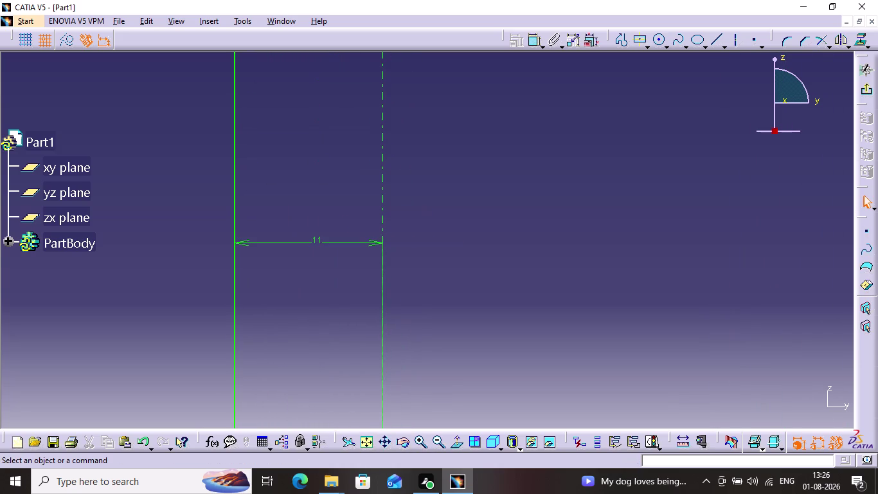
middle_drag(357, 117, 315, 475)
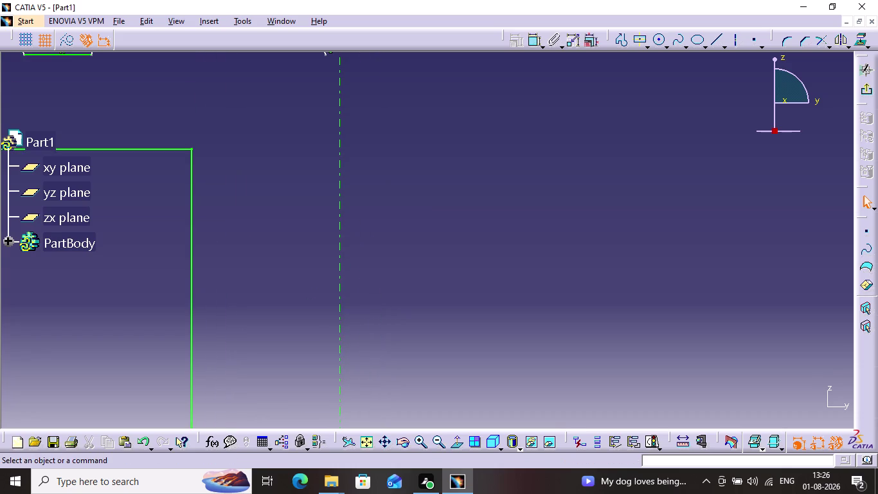
middle_drag(290, 78, 311, 365)
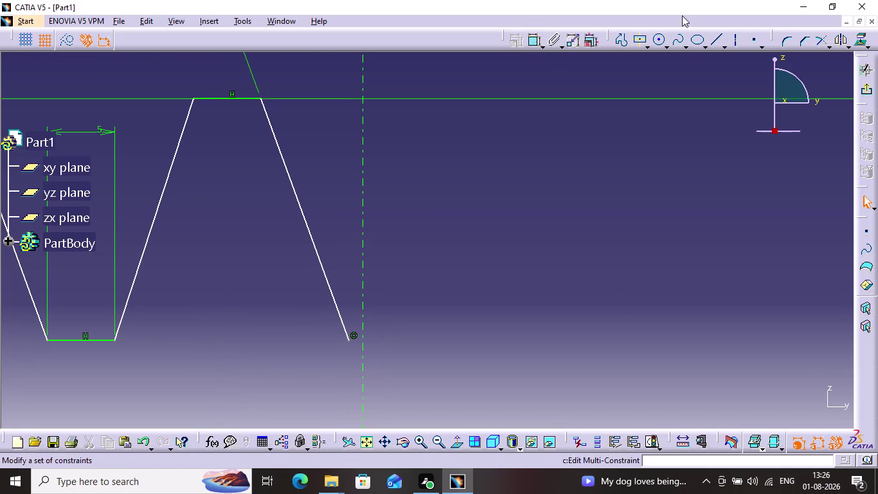
Draw a short horizontal line from the groove flank's lower end to the axis.
click(714, 43)
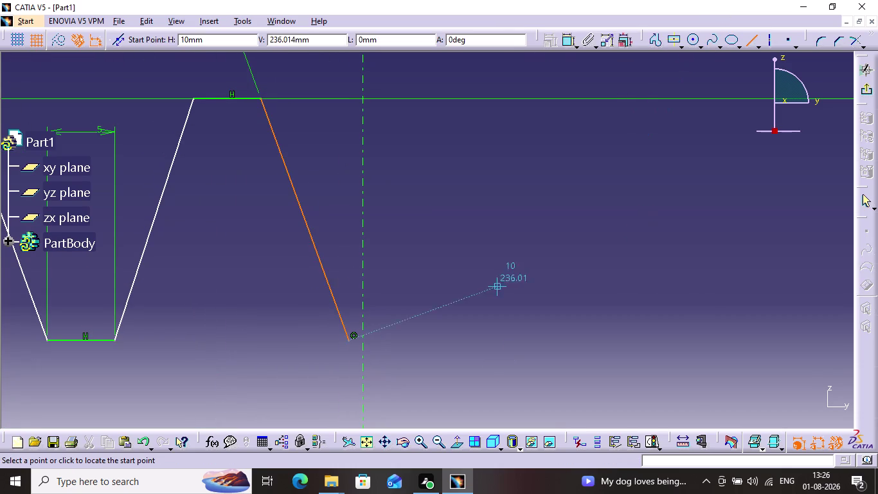
click(350, 340)
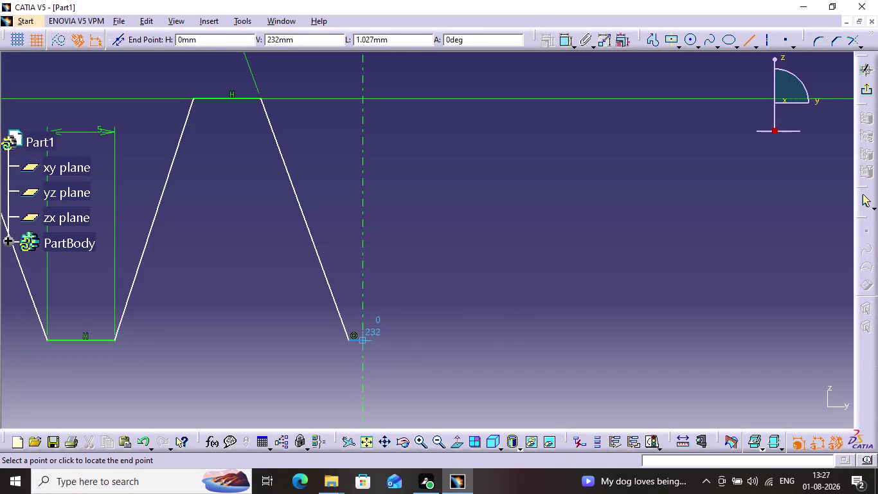
click(430, 347)
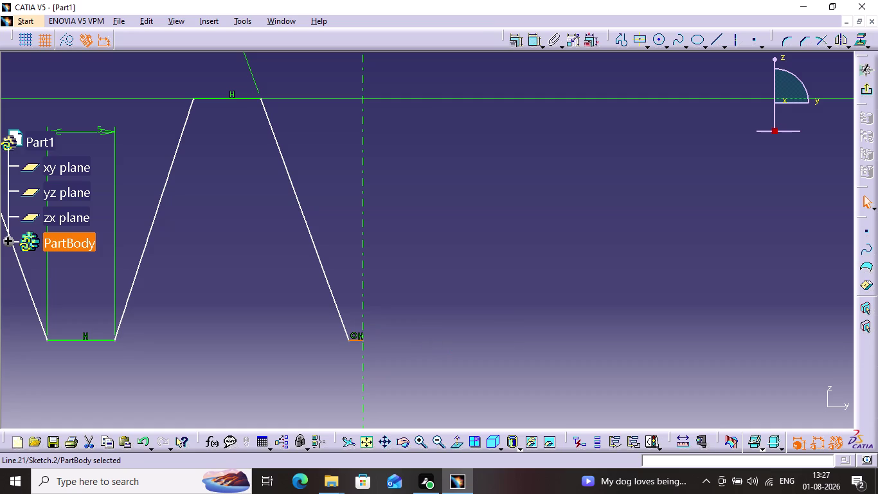
click(459, 339)
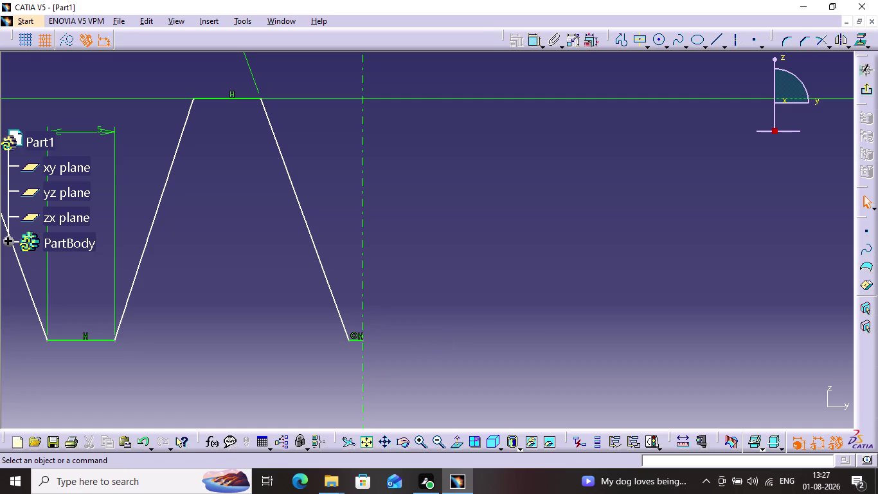
scroll(down, 3)
scroll(down, 3)
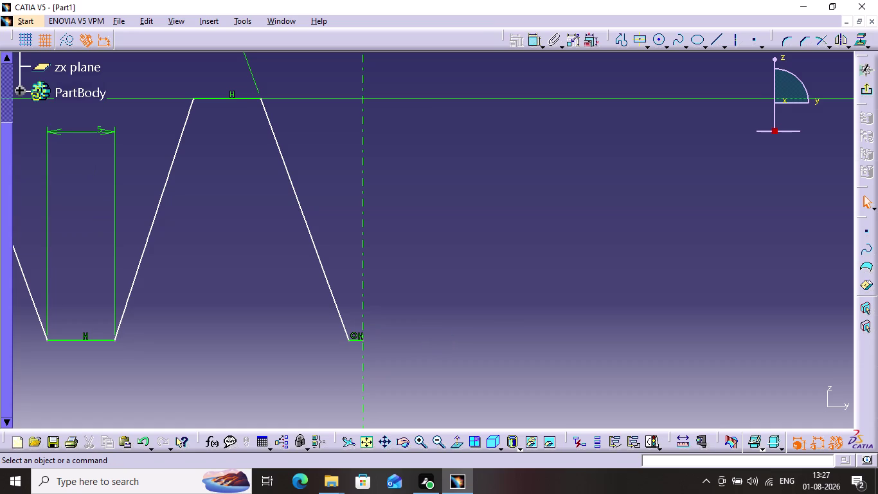
scroll(up, 3)
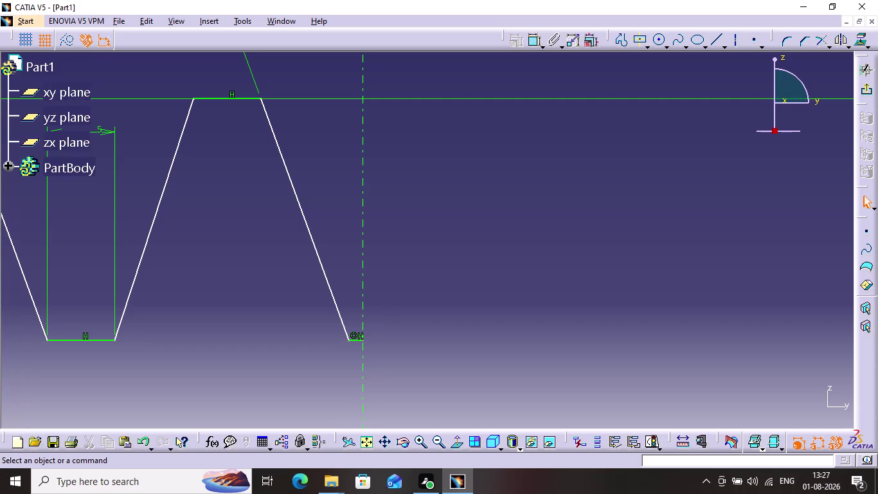
click(381, 442)
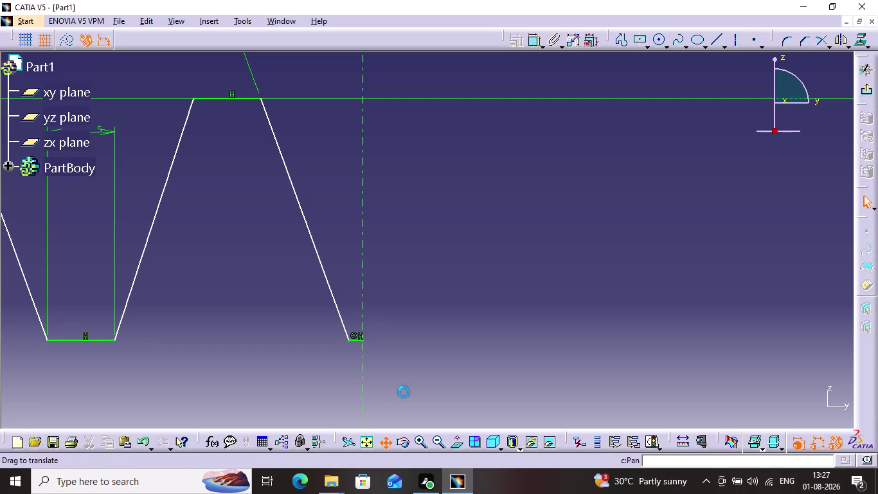
drag(399, 305, 711, 341)
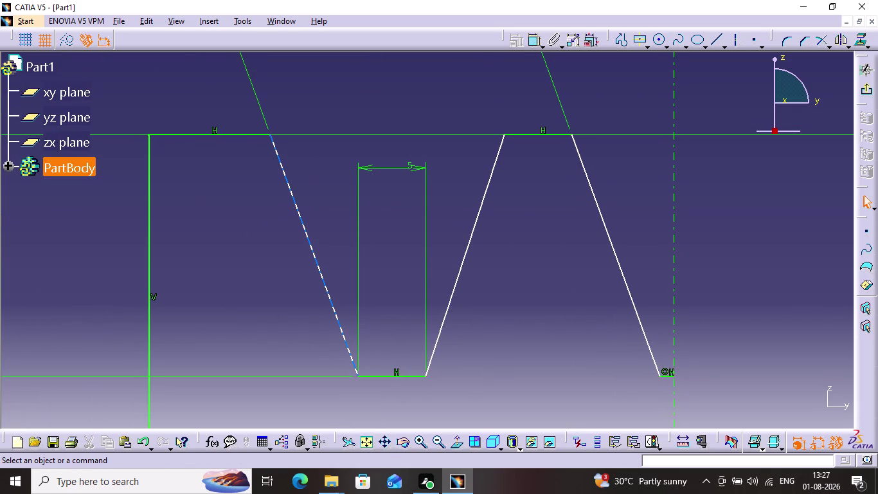
Dimension the angle between the groove's left and right flanks and set it to 40°.
click(285, 172)
click(532, 46)
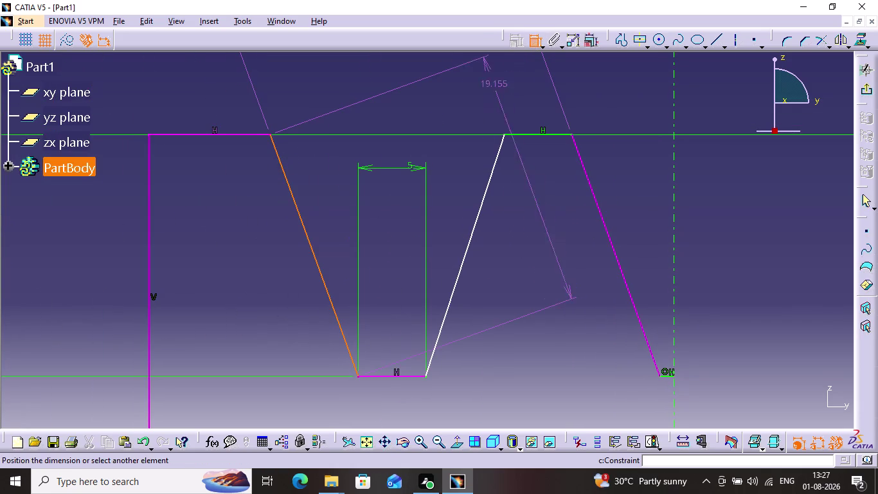
click(495, 167)
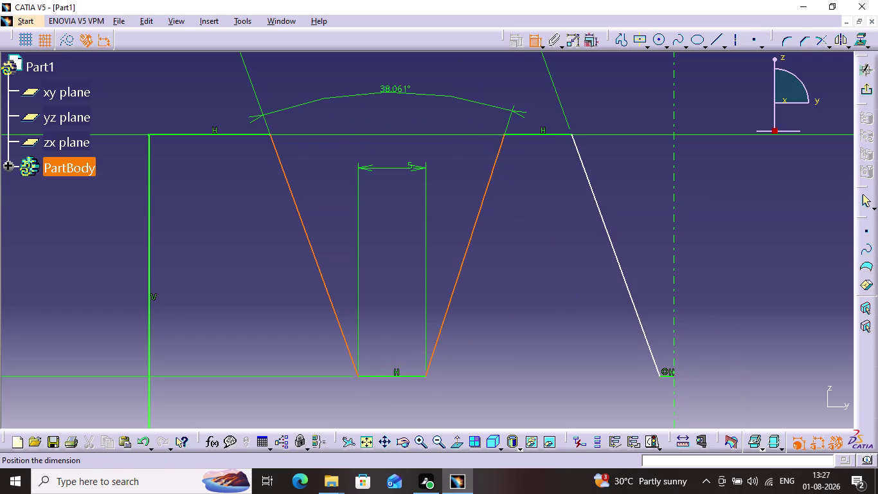
click(380, 97)
double_click(381, 95)
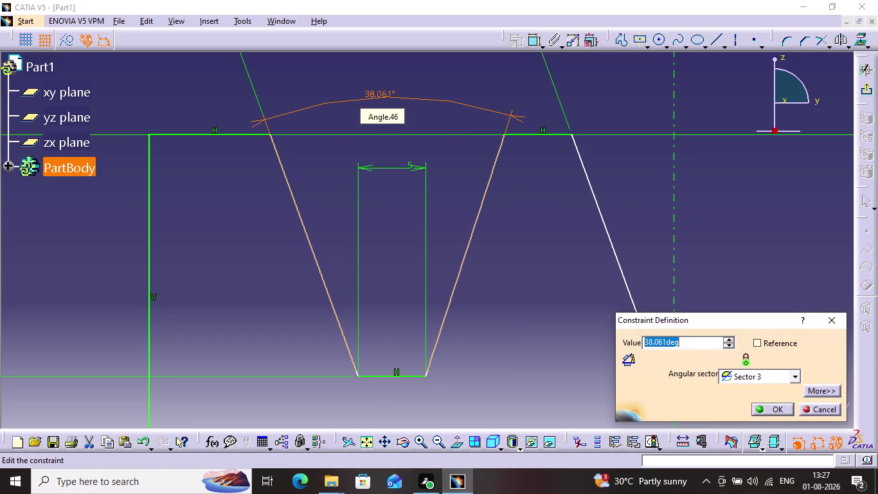
key(4)
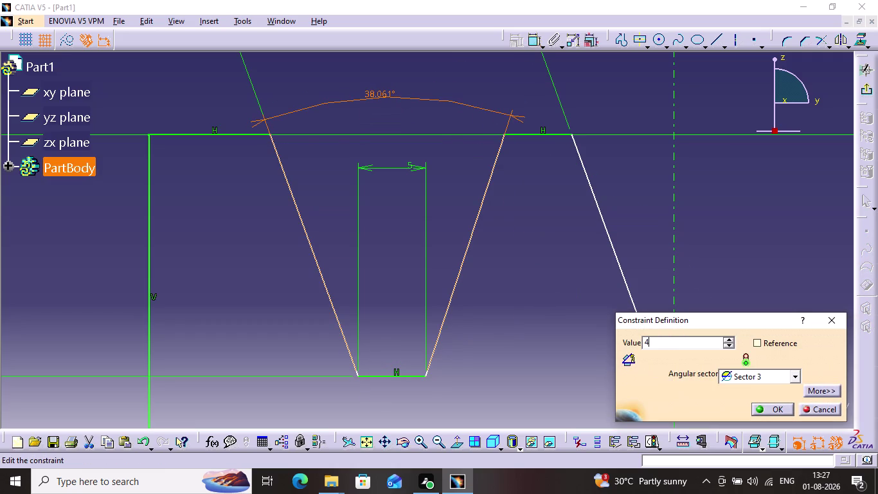
key(0)
key(Return)
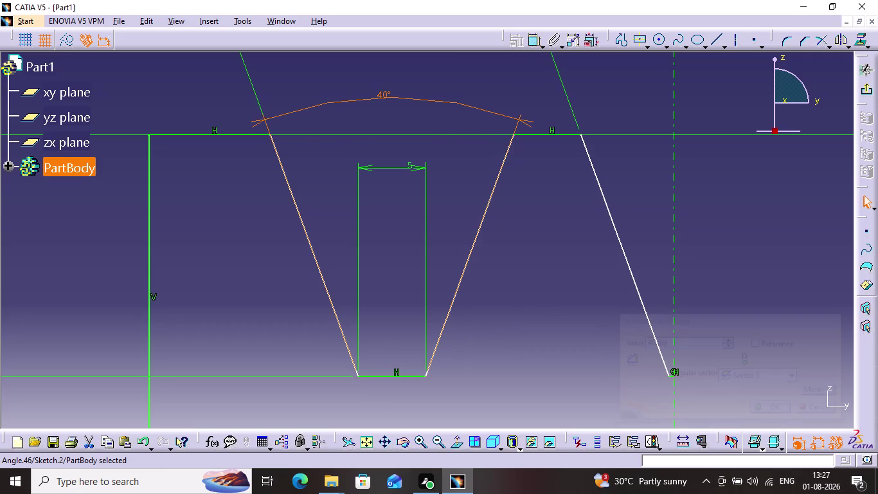
click(622, 178)
Try an angle dimension between the outer flank and axis, undo it, and zoom in on the groove.
click(611, 217)
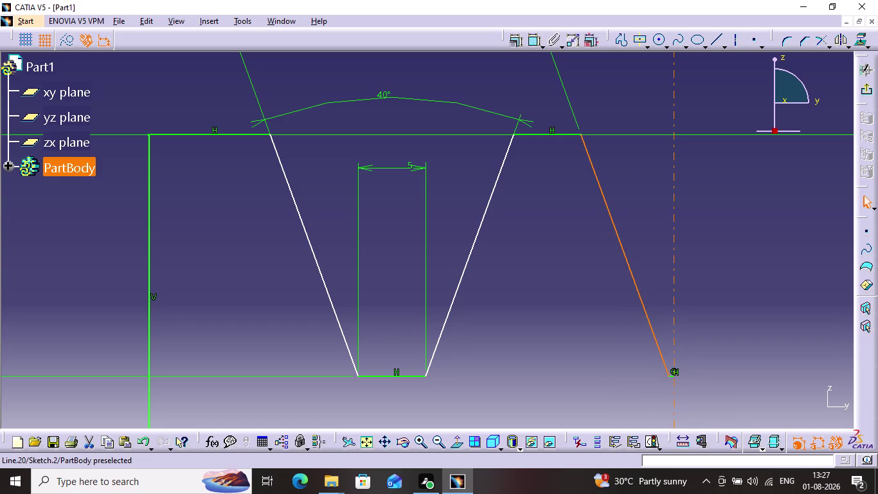
click(537, 37)
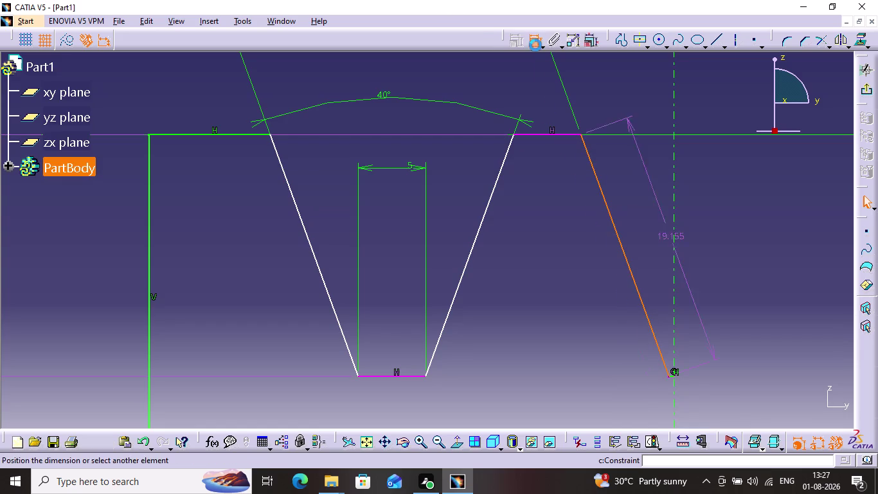
click(673, 209)
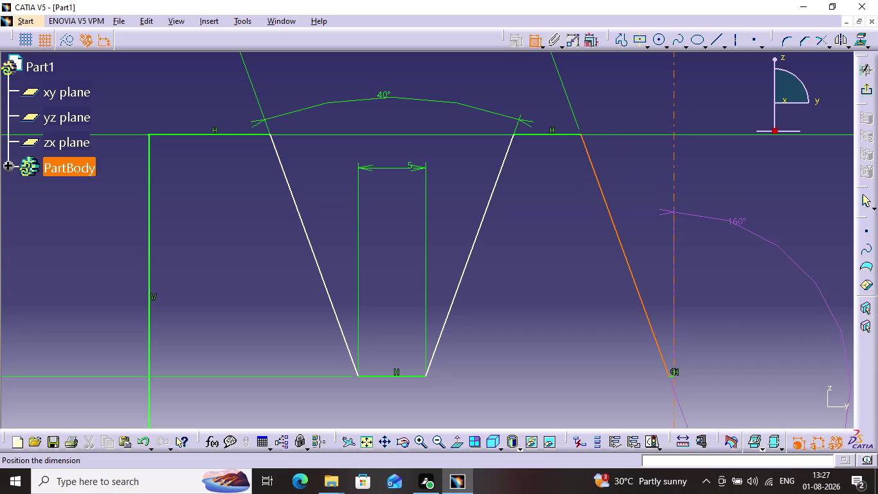
key(Escape)
click(743, 229)
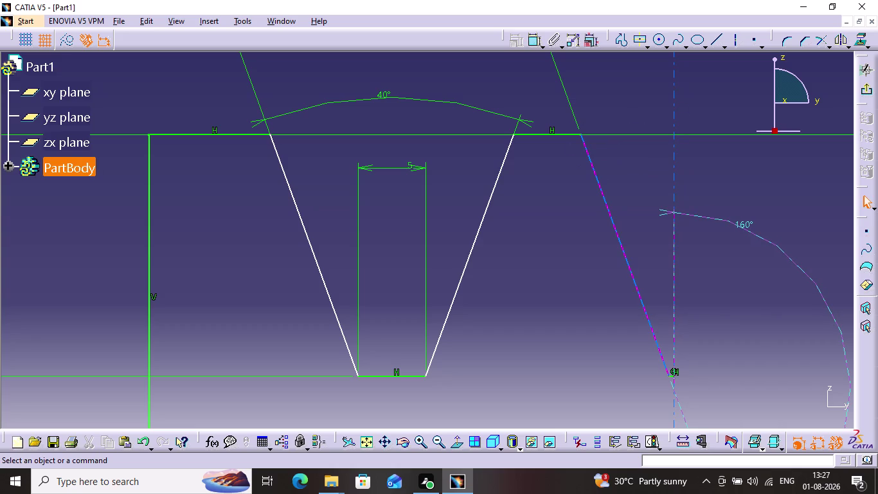
key(ctrl+z)
click(745, 237)
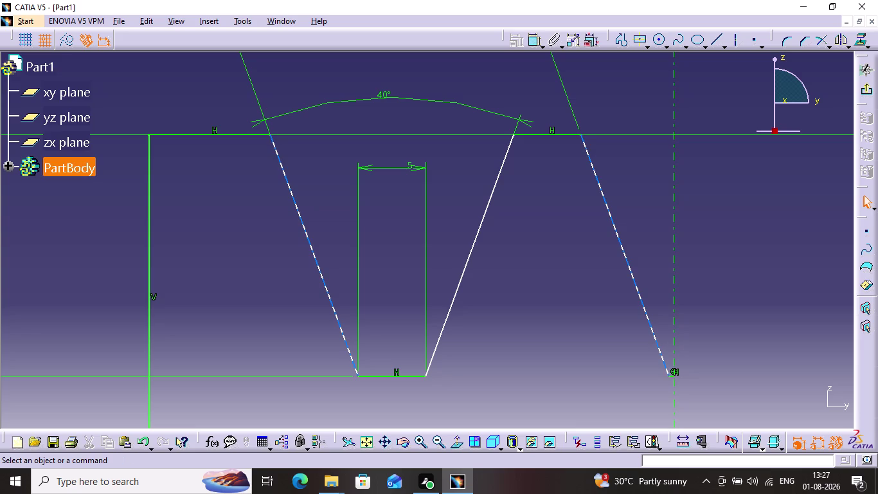
click(531, 43)
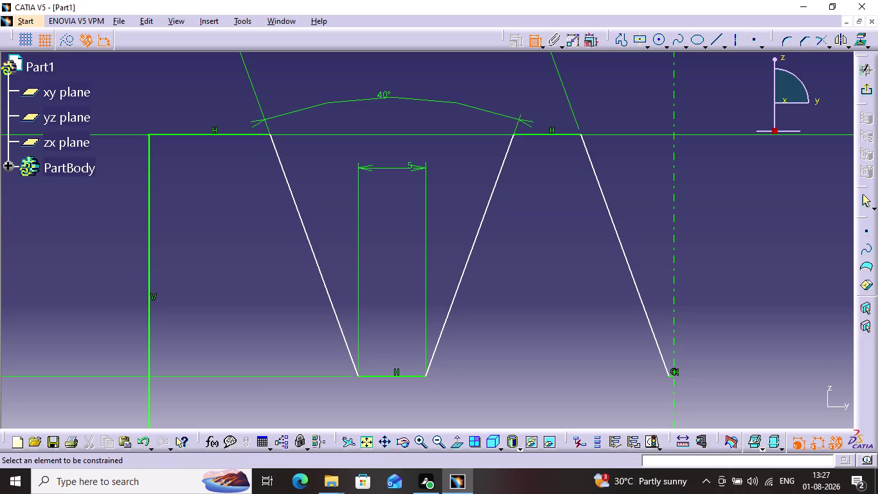
middle_drag(682, 356, 685, 296)
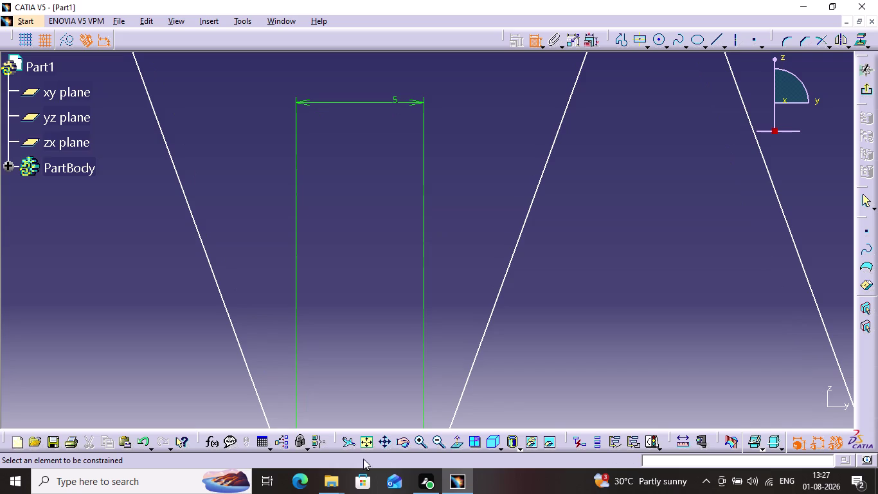
click(391, 445)
drag(788, 283, 562, 233)
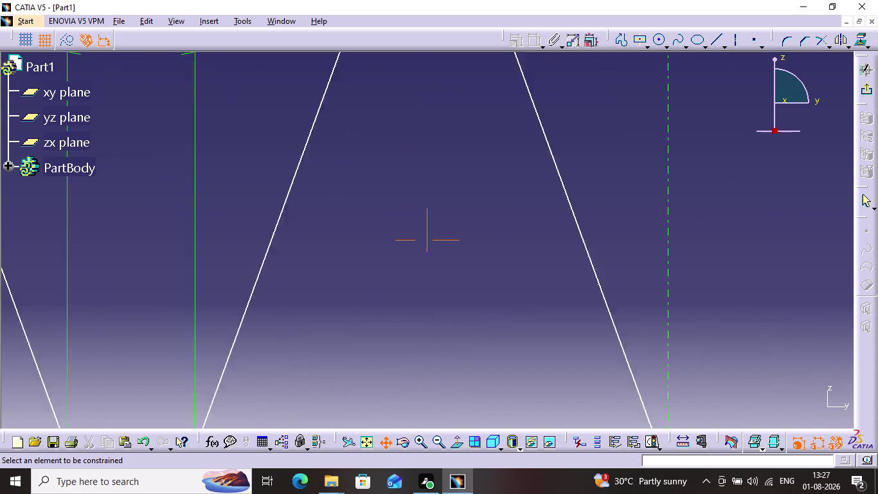
drag(562, 232, 368, 158)
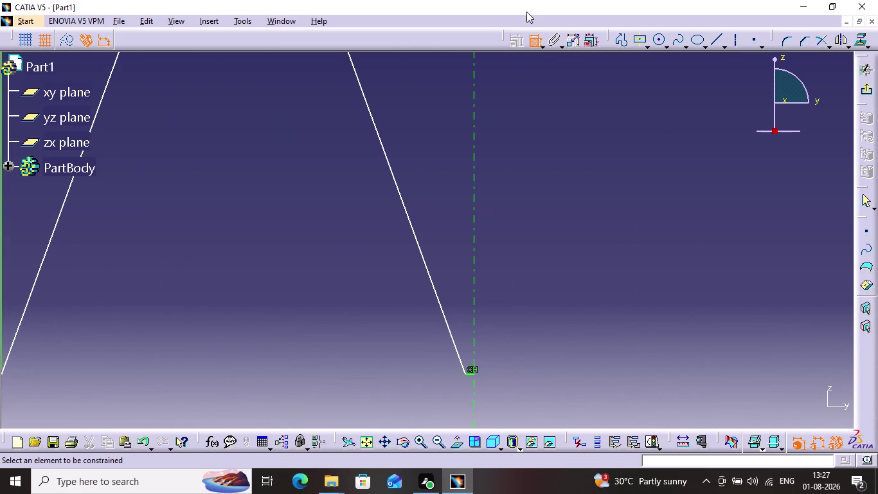
click(468, 373)
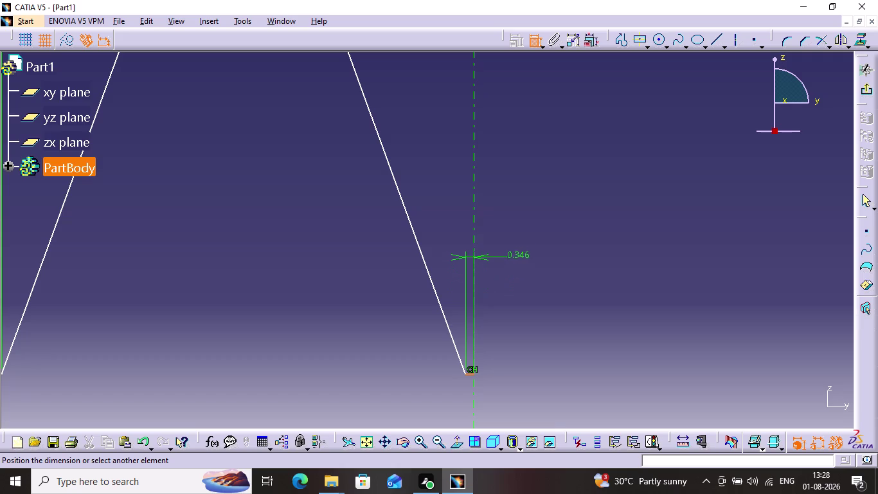
click(536, 244)
double_click(537, 243)
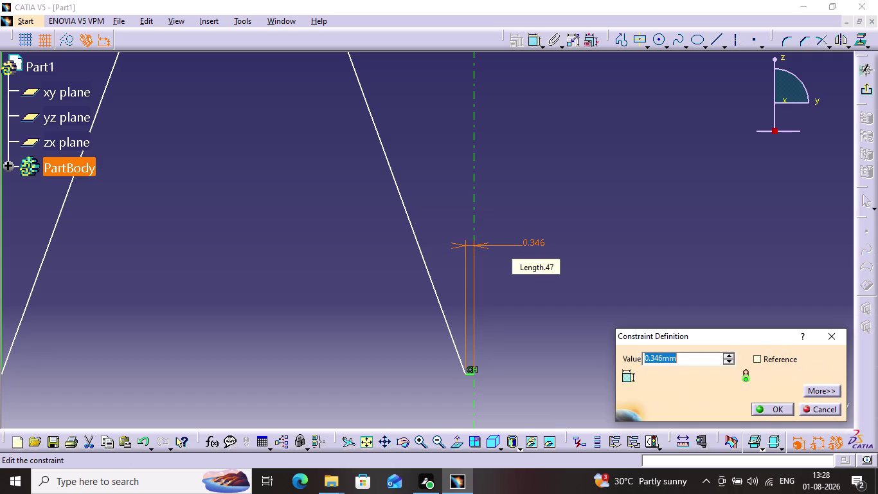
key(2)
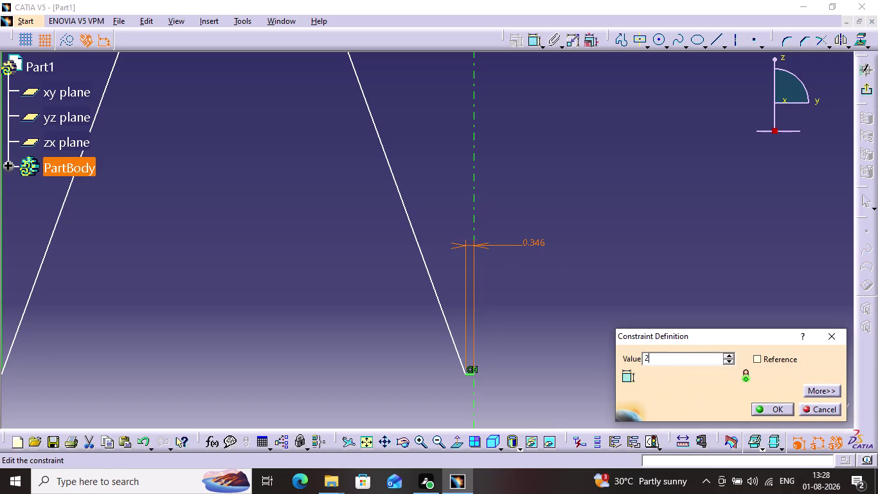
key(period)
key(5)
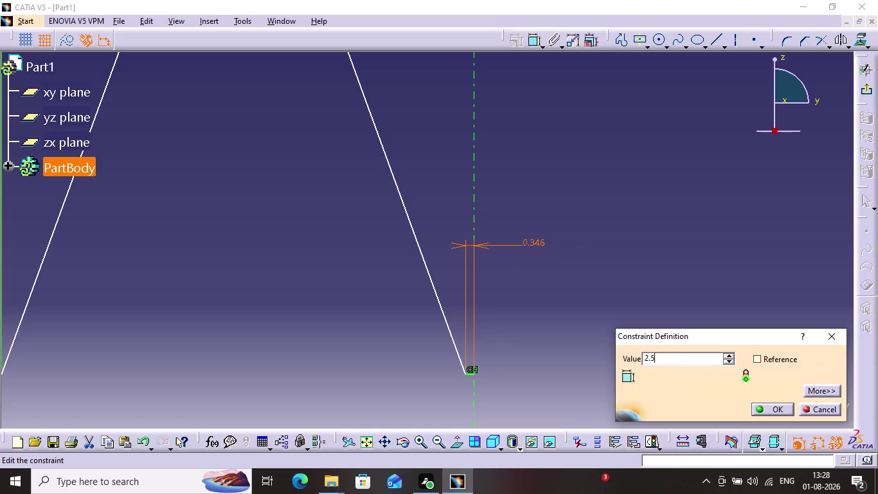
key(Return)
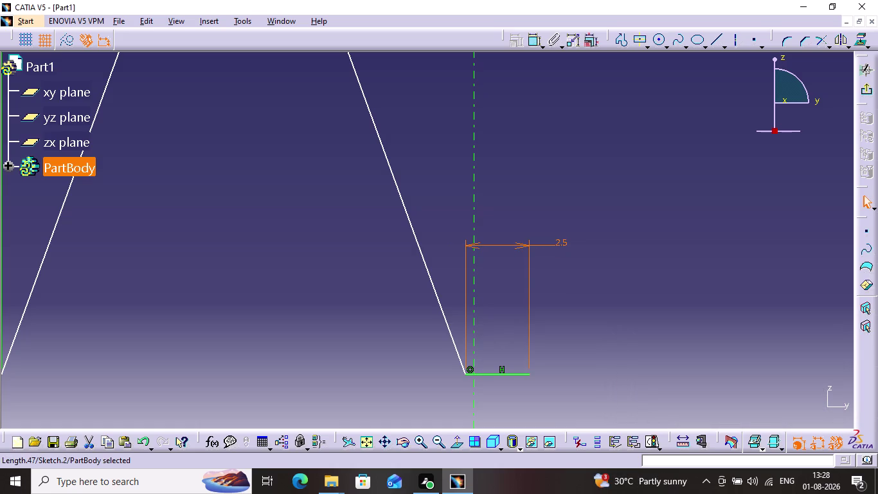
key(ctrl+z)
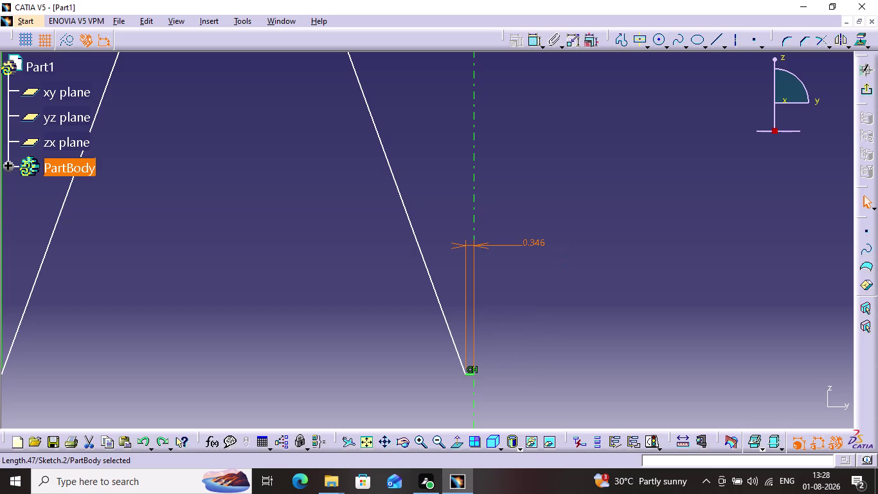
key(ctrl+z)
key(ctrl+z)
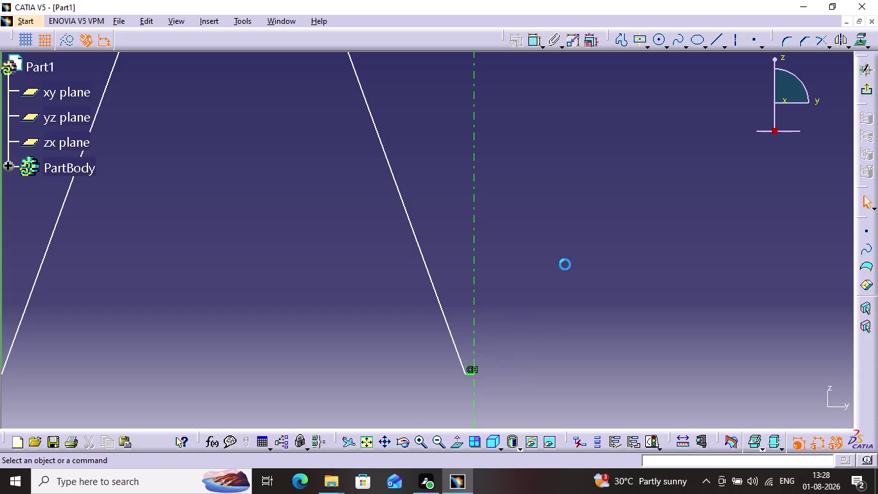
Reapply the 2.5 width edit on the groove, then undo it.
click(565, 265)
key(ctrl+a)
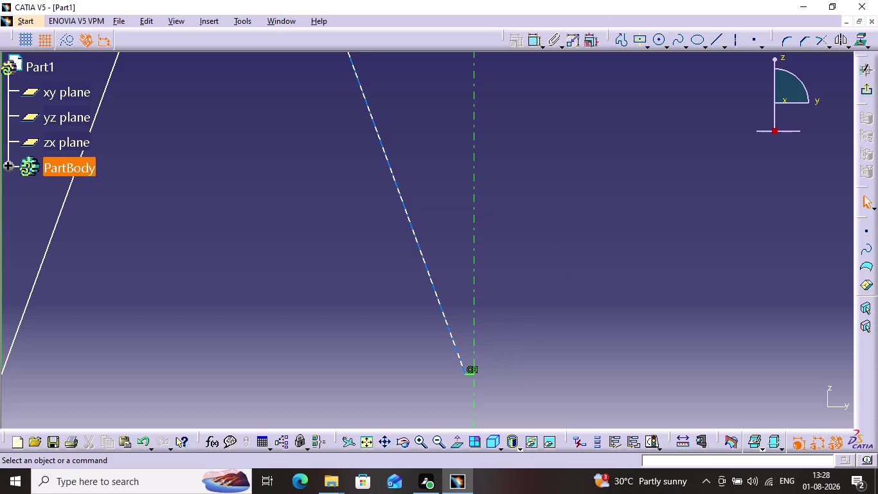
click(635, 281)
key(ctrl+a)
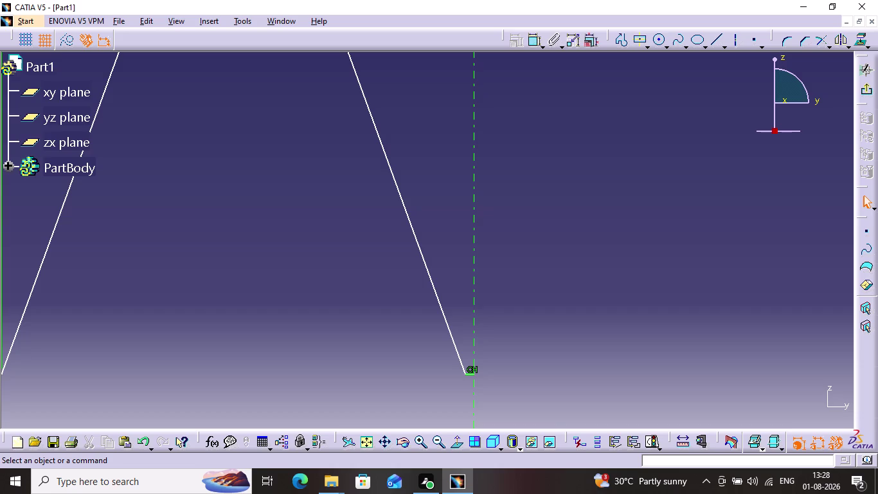
click(416, 249)
click(417, 246)
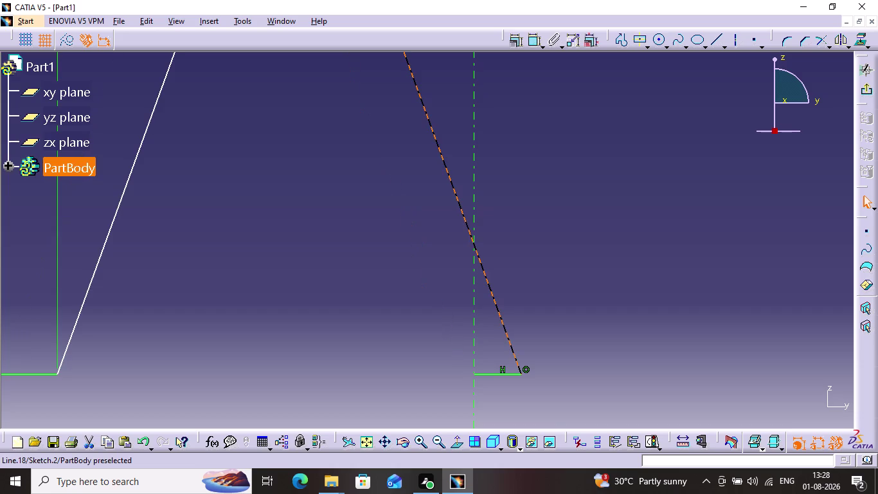
key(ctrl+z)
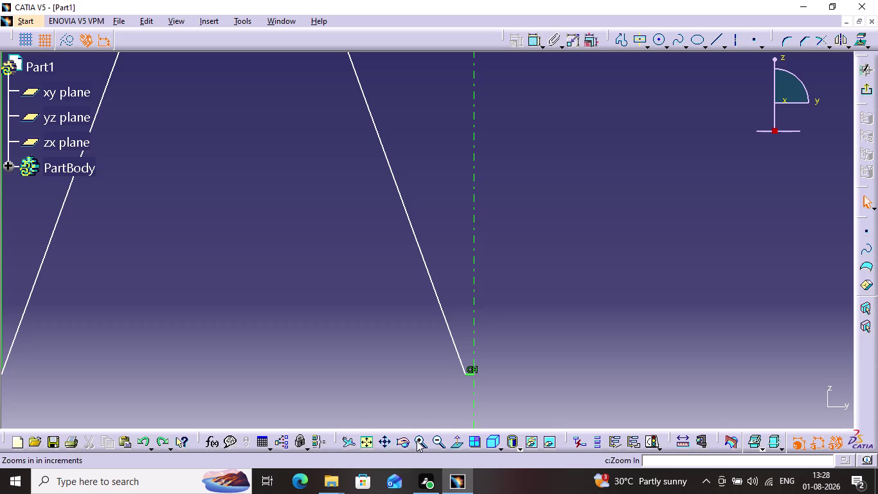
Decline the Fly mode perspective prompt and fit the whole profile sketch in view.
click(358, 438)
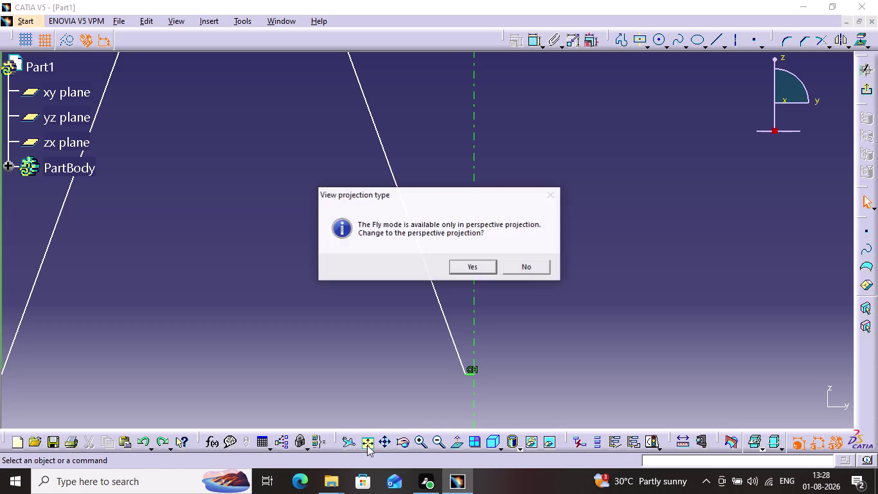
click(367, 444)
click(516, 269)
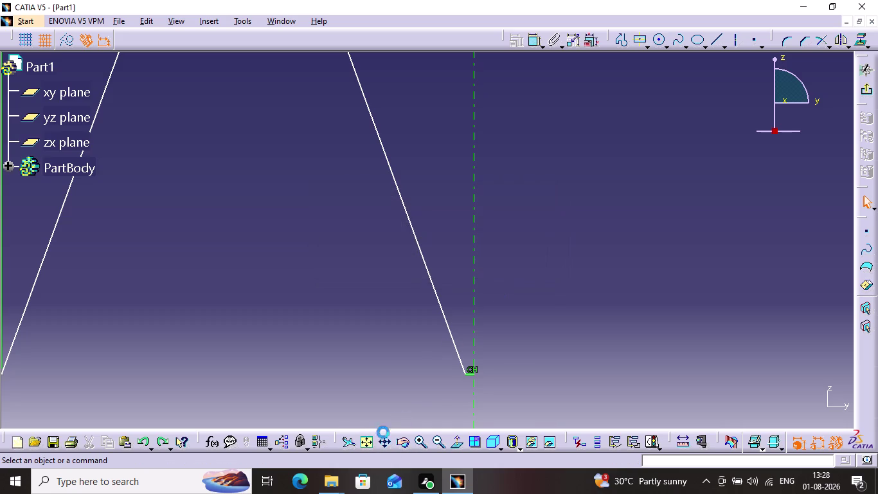
click(366, 439)
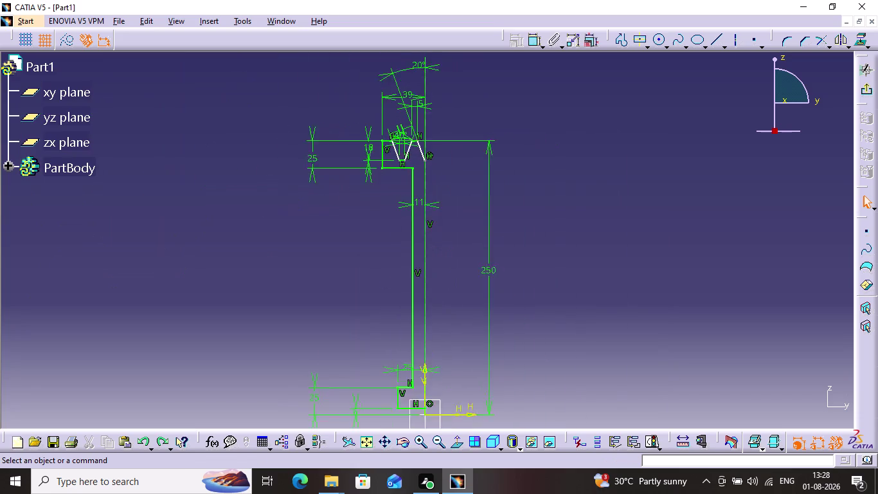
Mirror the box-selected half profile about the vertical axis, then exit the sketch.
drag(359, 117, 455, 396)
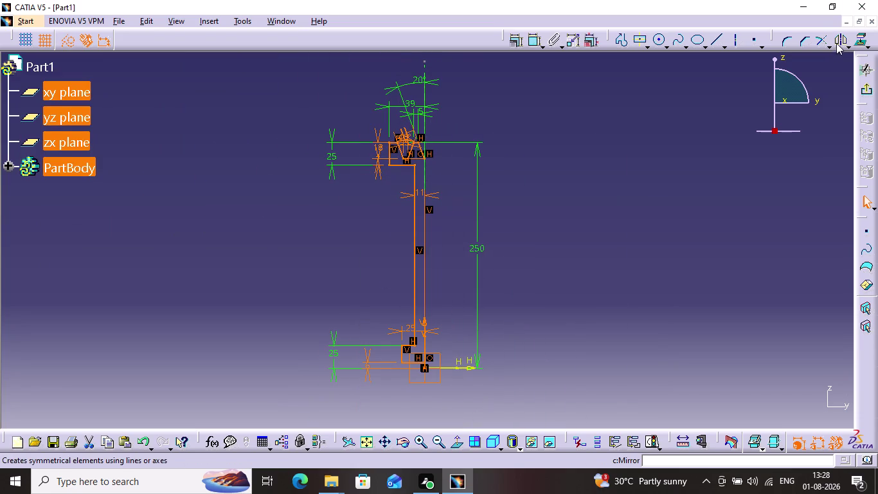
click(836, 43)
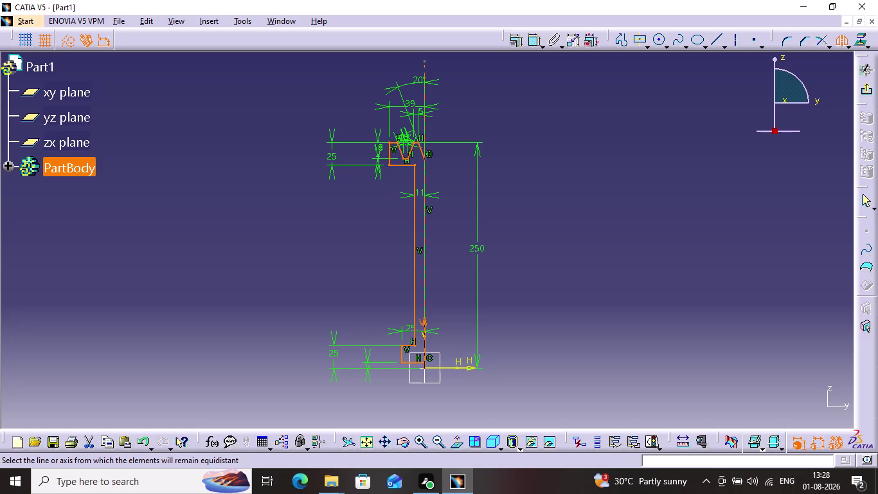
click(423, 339)
click(575, 299)
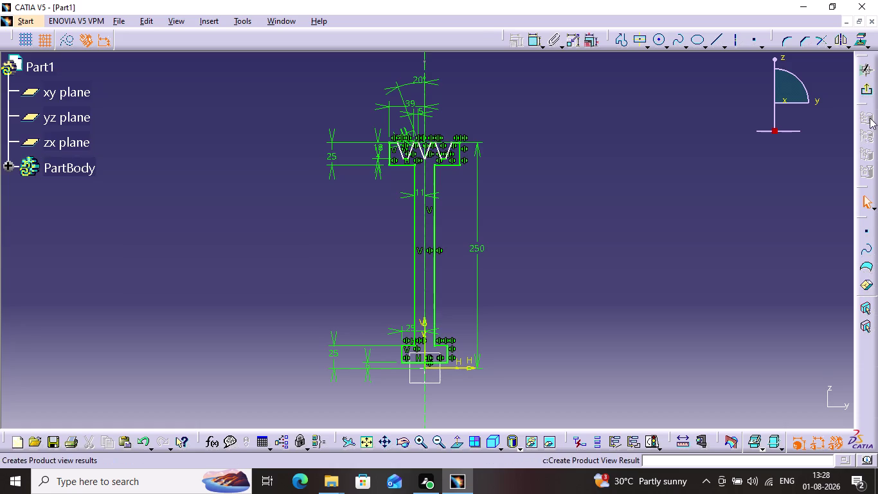
click(873, 94)
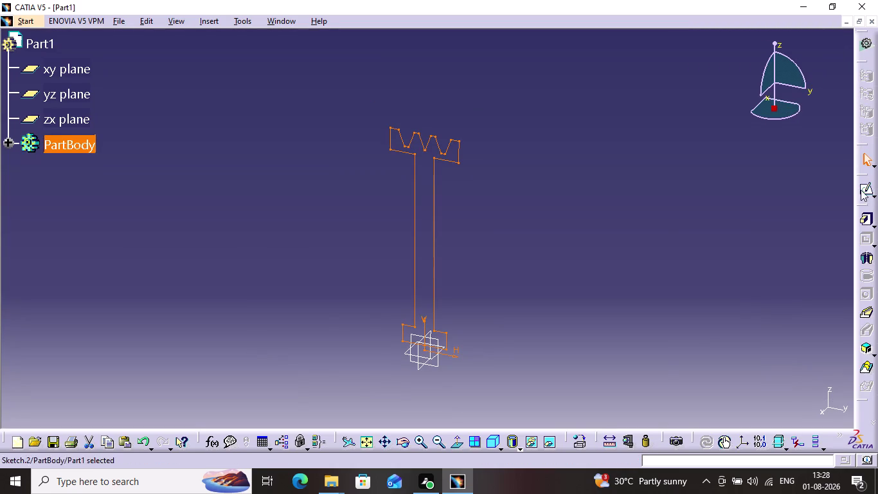
Create a shaft from the sketch, switching its revolution axis to X Axis despite the axis errors.
click(865, 256)
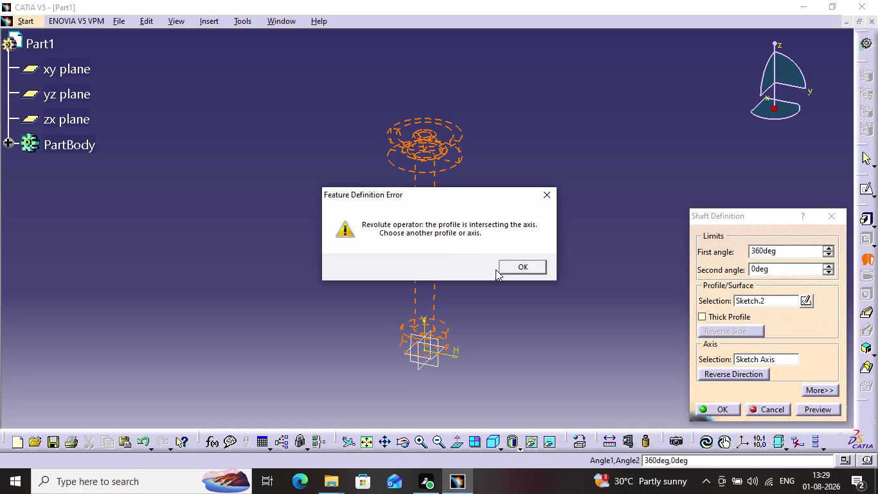
click(520, 267)
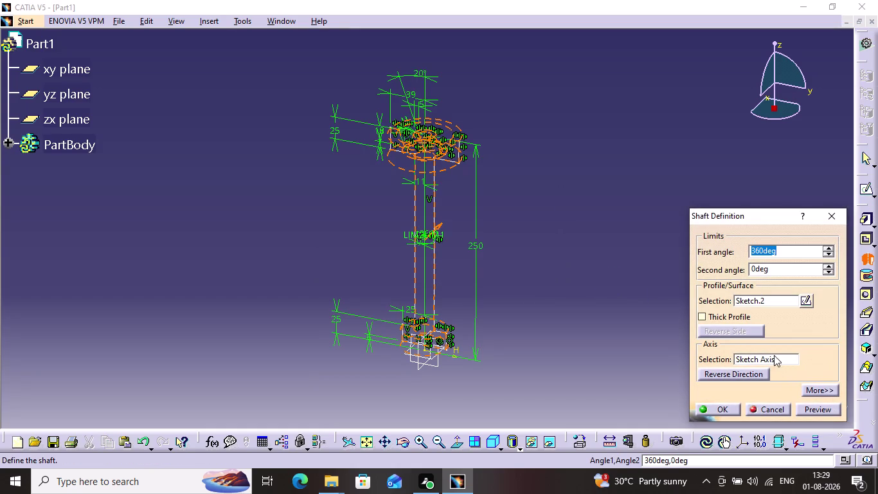
click(774, 355)
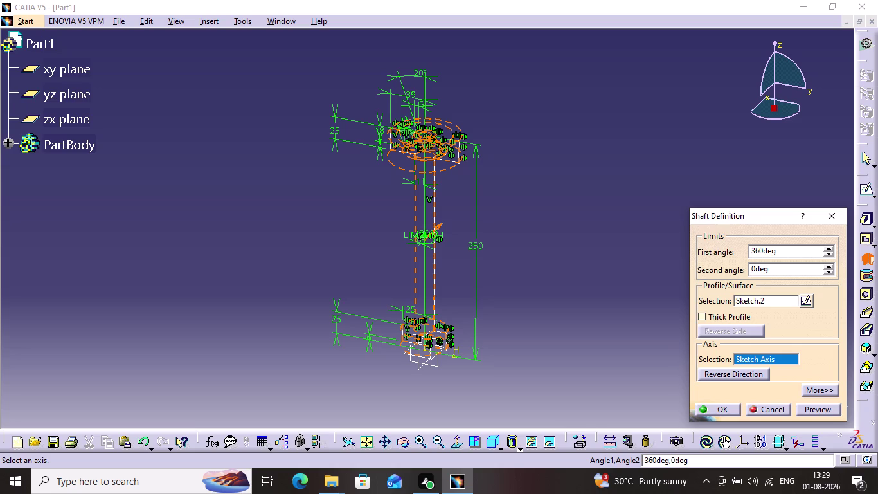
right_click(764, 357)
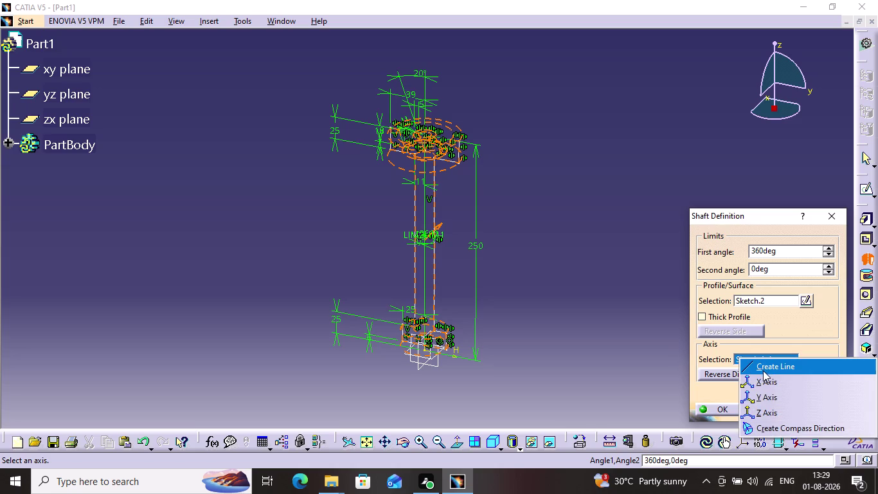
click(762, 377)
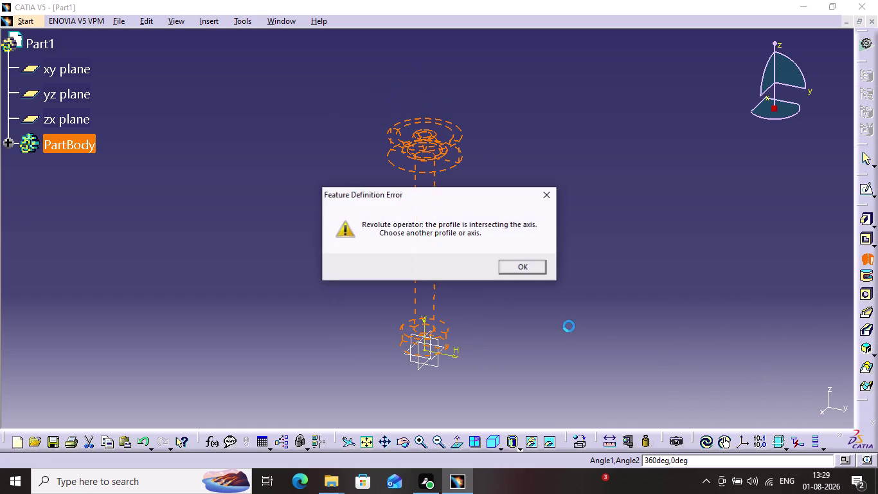
click(532, 262)
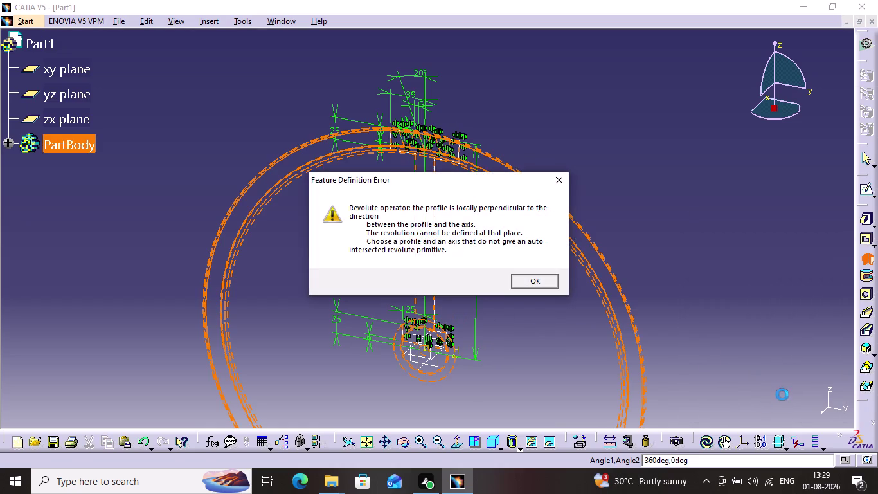
click(529, 283)
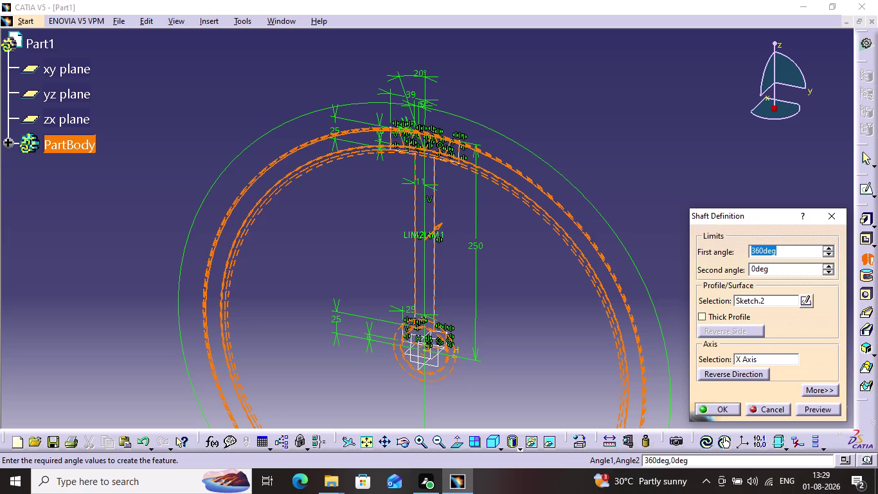
Inspect the ring preview and try a different revolve axis, dismissing the intersecting-axis errors.
middle_drag(588, 321, 559, 266)
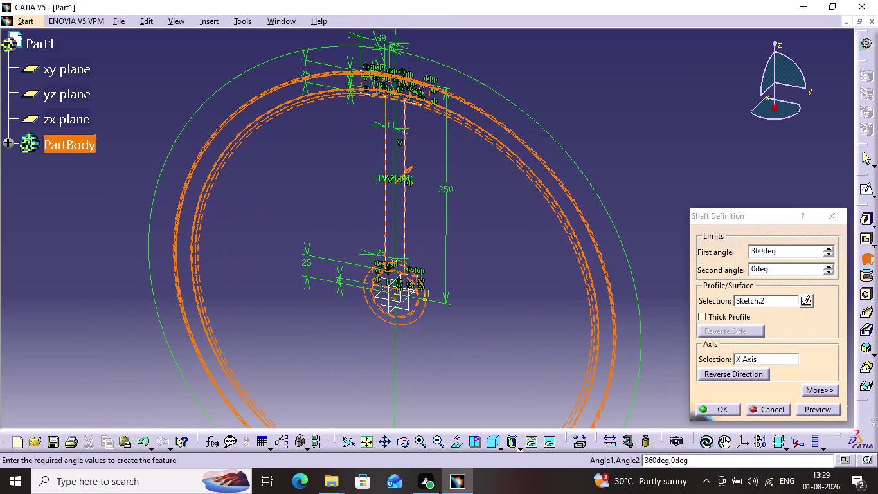
click(396, 442)
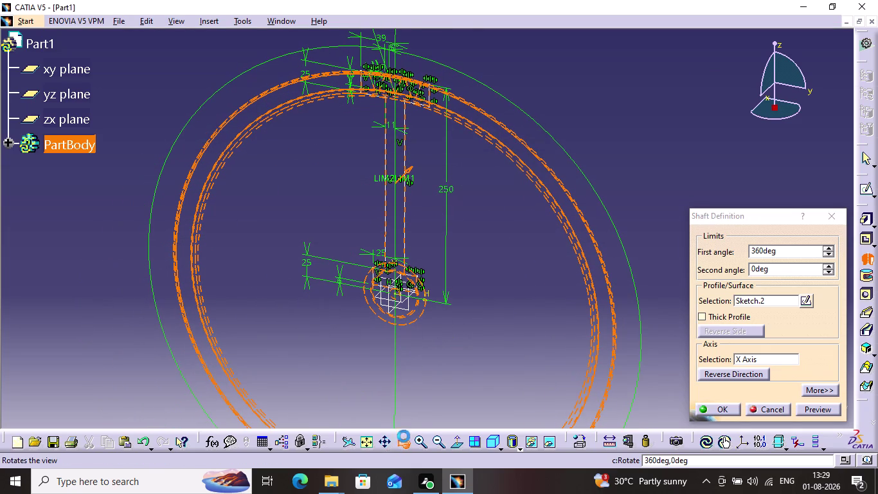
drag(556, 287, 445, 308)
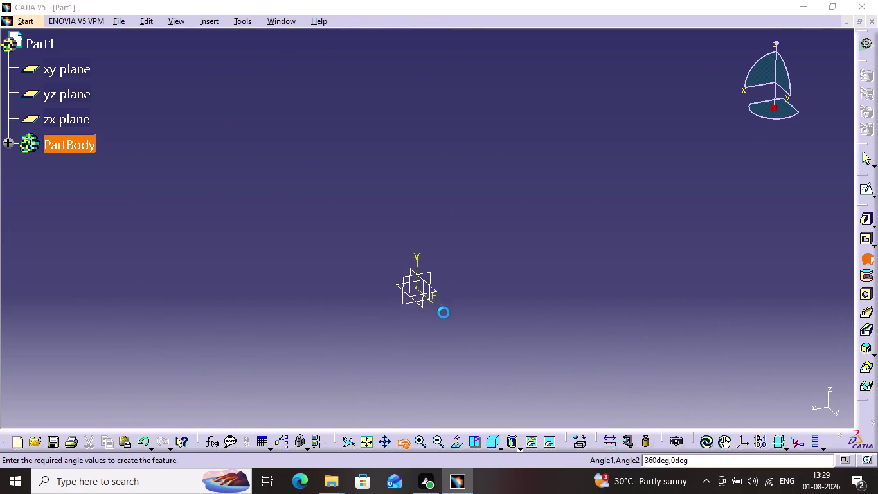
click(532, 280)
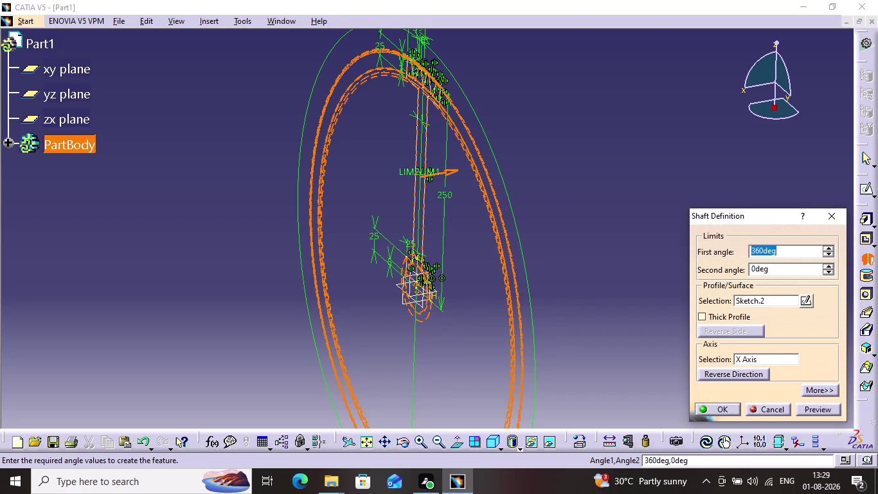
click(749, 358)
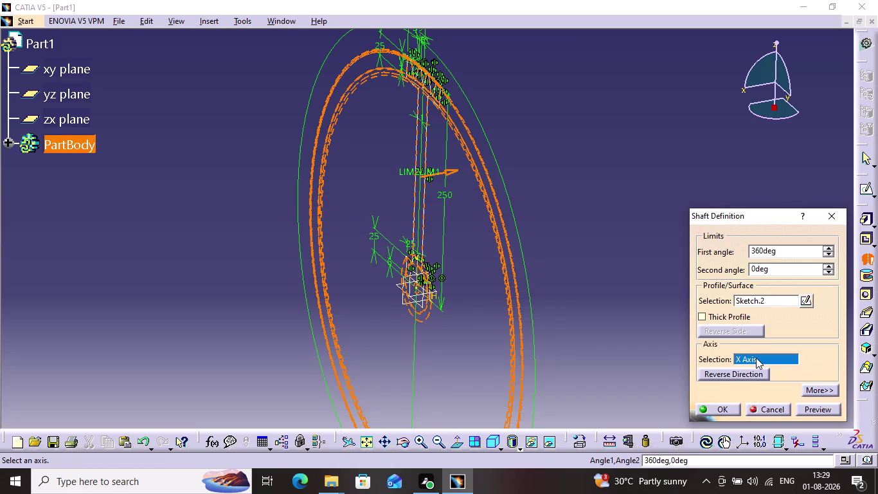
right_click(755, 357)
click(766, 332)
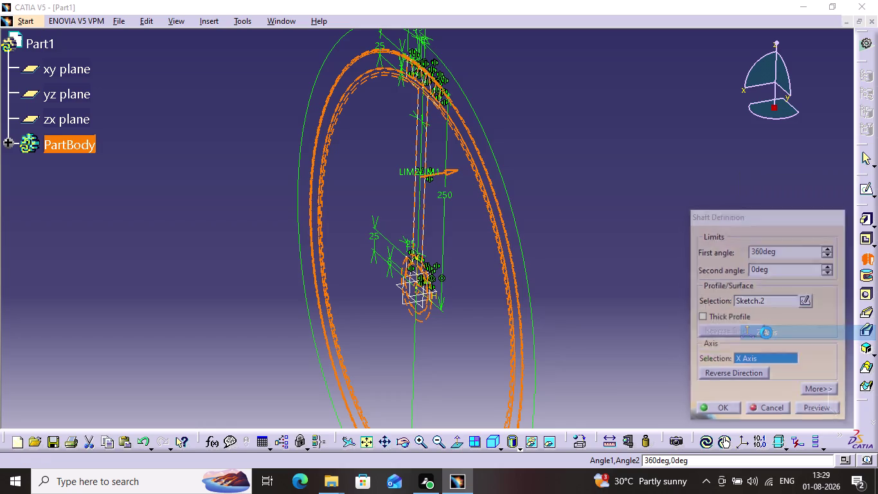
click(531, 273)
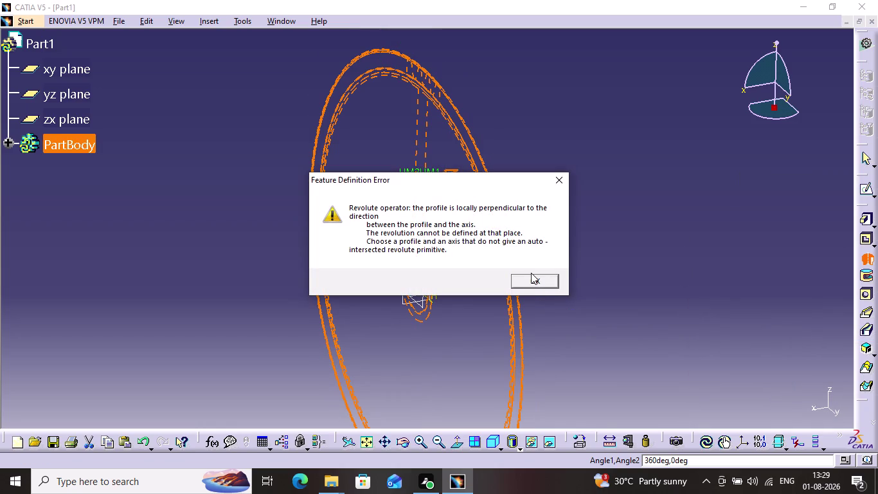
click(529, 276)
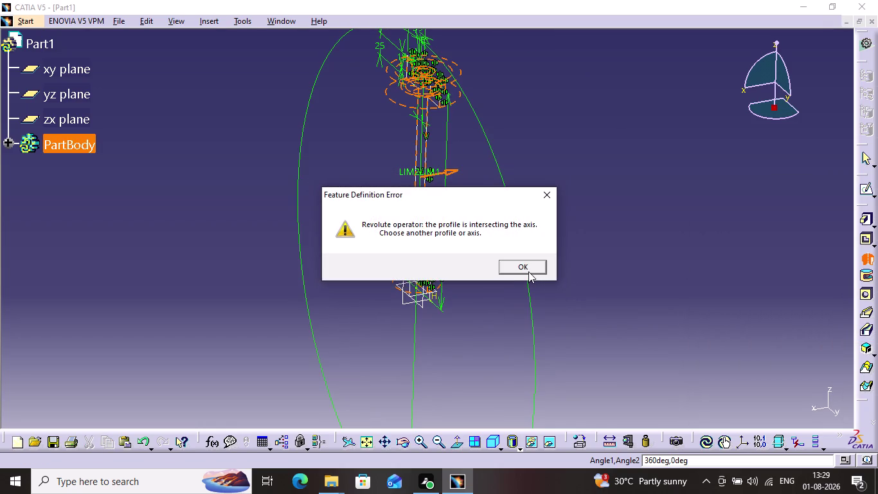
click(528, 271)
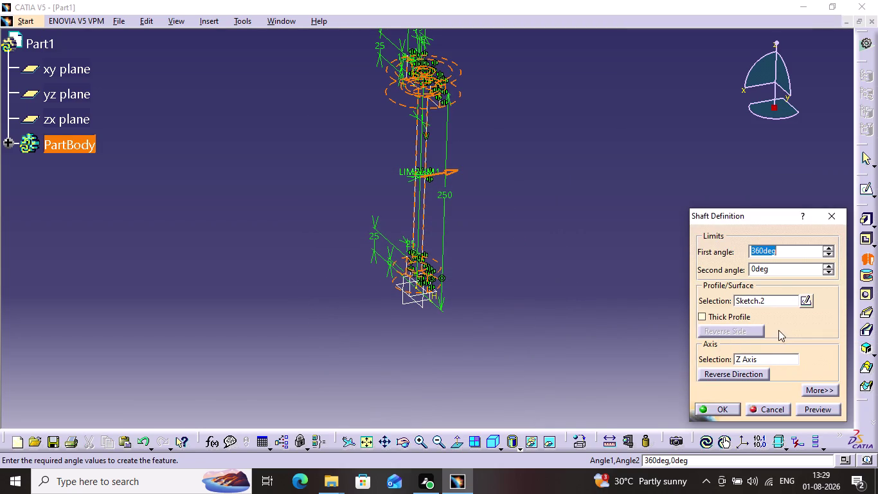
Switch the revolve axis to Y Axis, preview, and confirm the 360° pulley shaft.
click(750, 356)
right_click(751, 358)
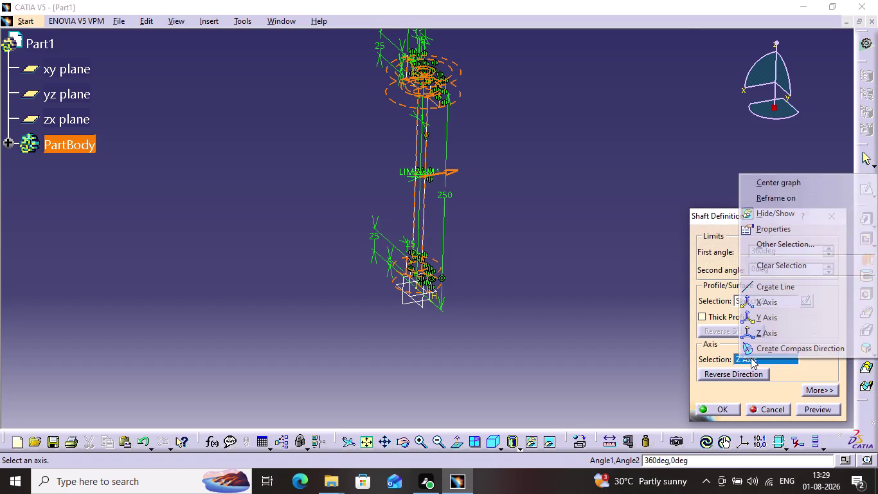
click(765, 322)
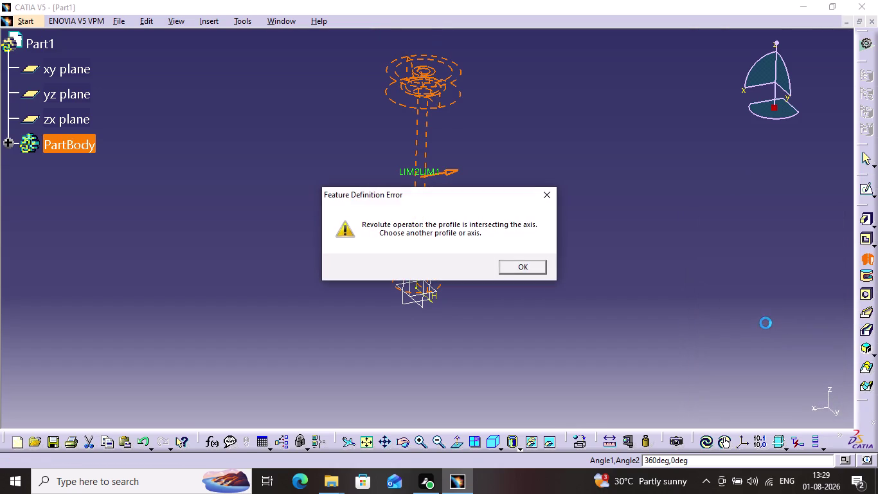
click(513, 262)
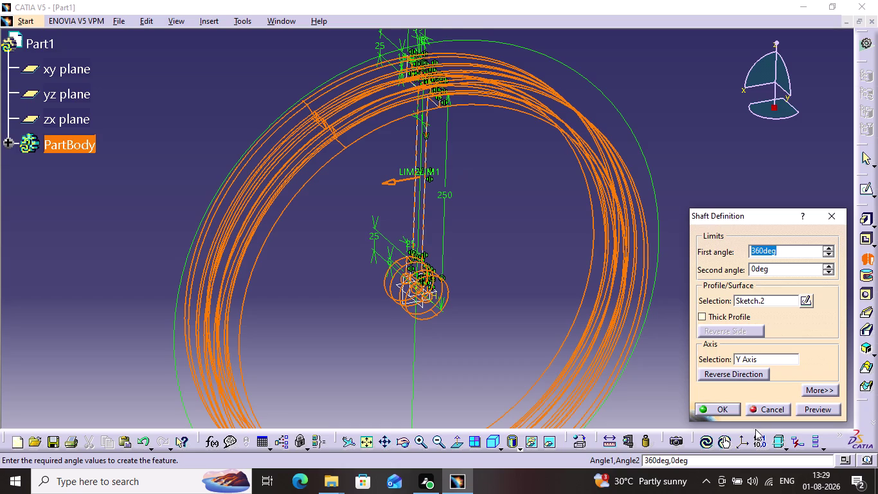
click(822, 406)
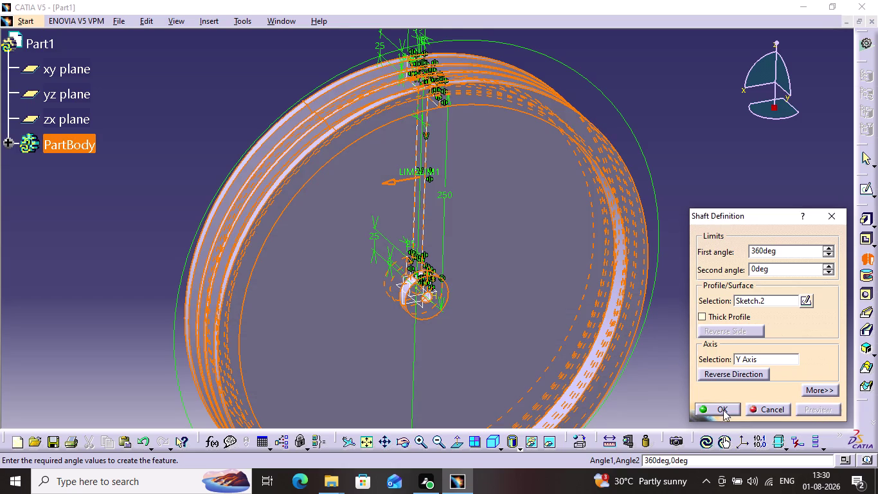
double_click(796, 256)
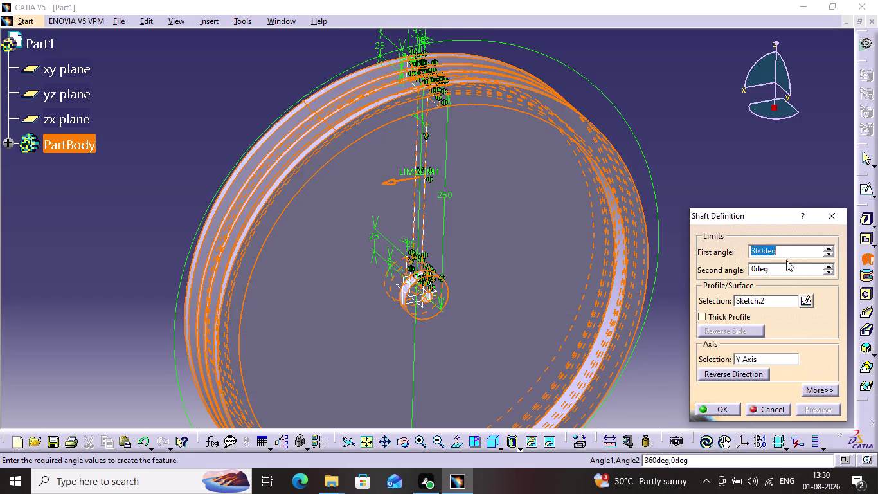
click(728, 406)
click(679, 344)
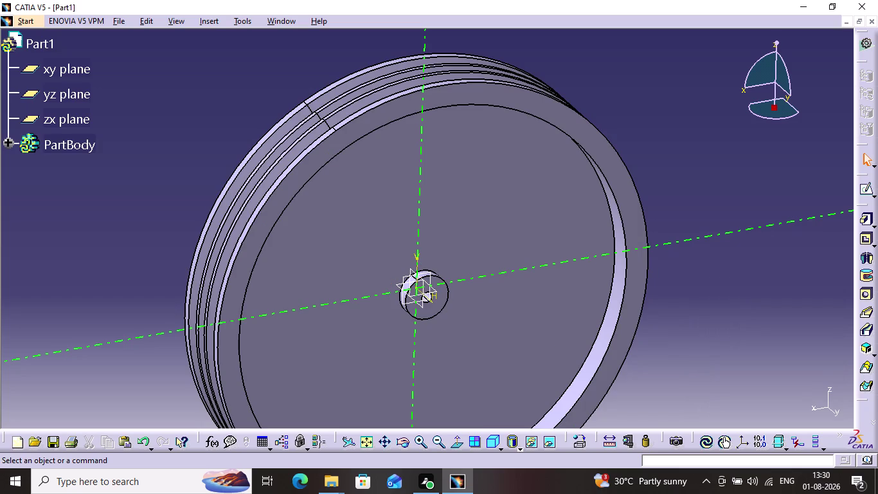
Hide the horizontal and vertical axis lines around the pulley.
click(676, 144)
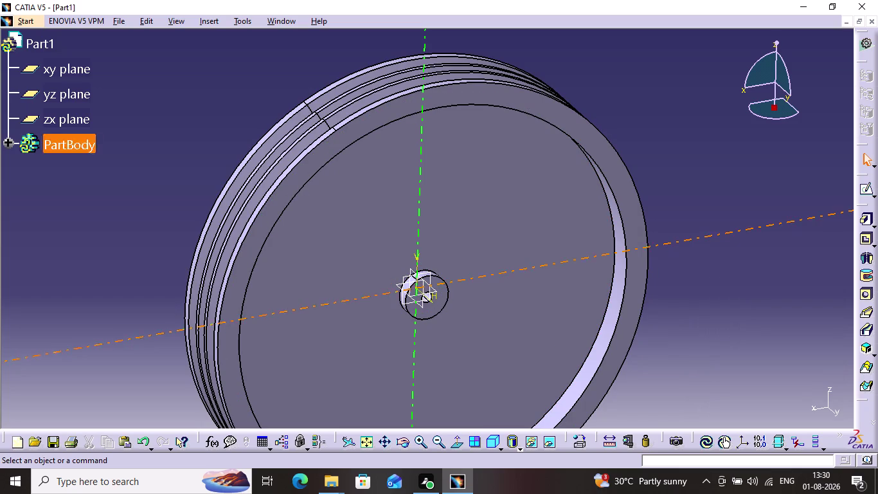
click(687, 240)
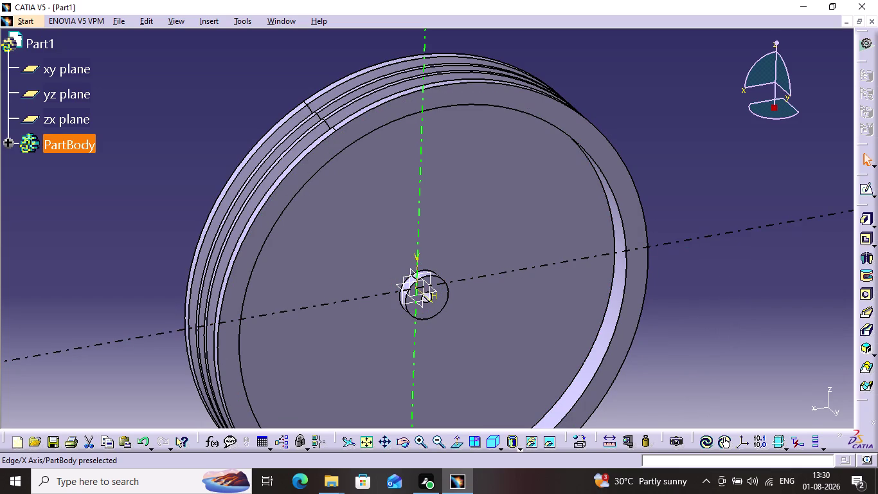
right_click(685, 243)
click(709, 242)
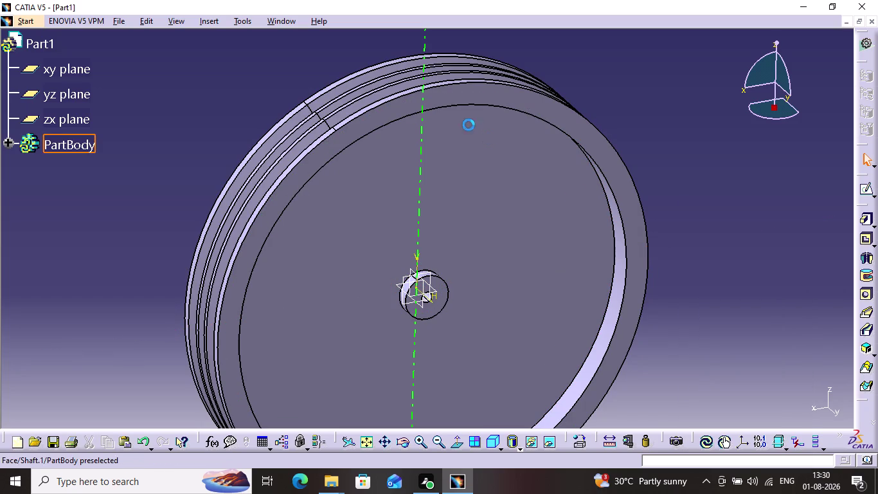
right_click(427, 65)
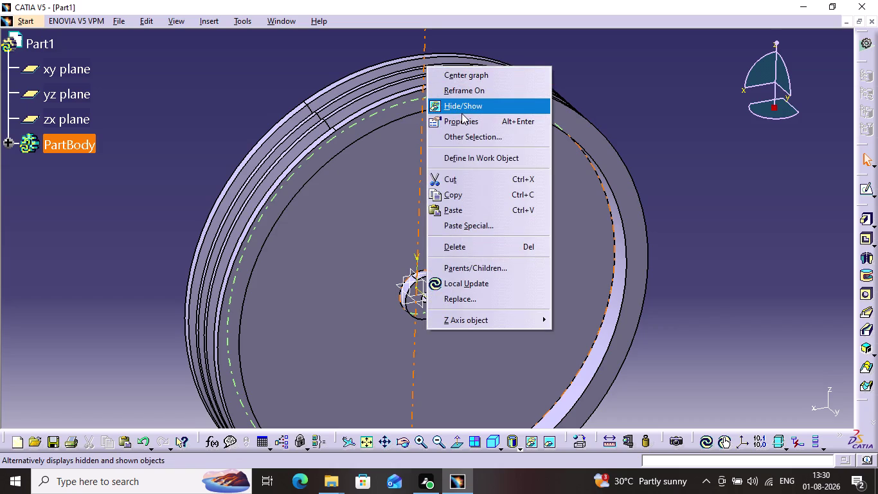
click(465, 107)
click(543, 275)
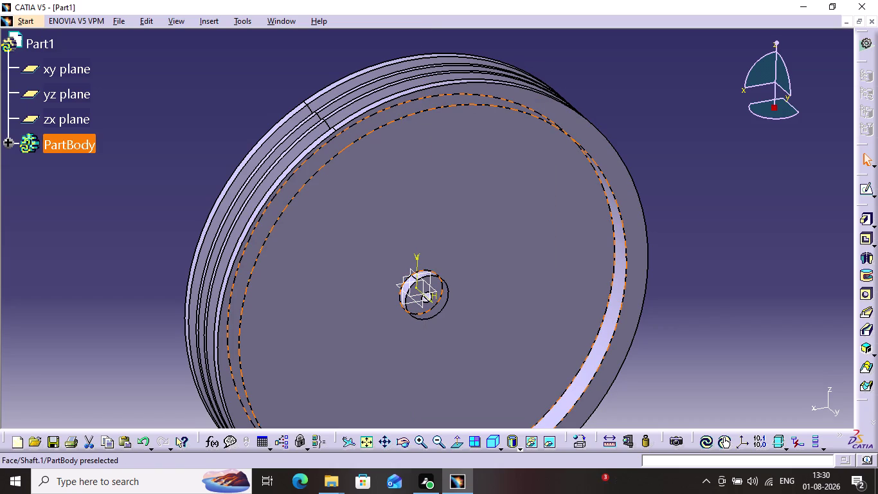
click(398, 451)
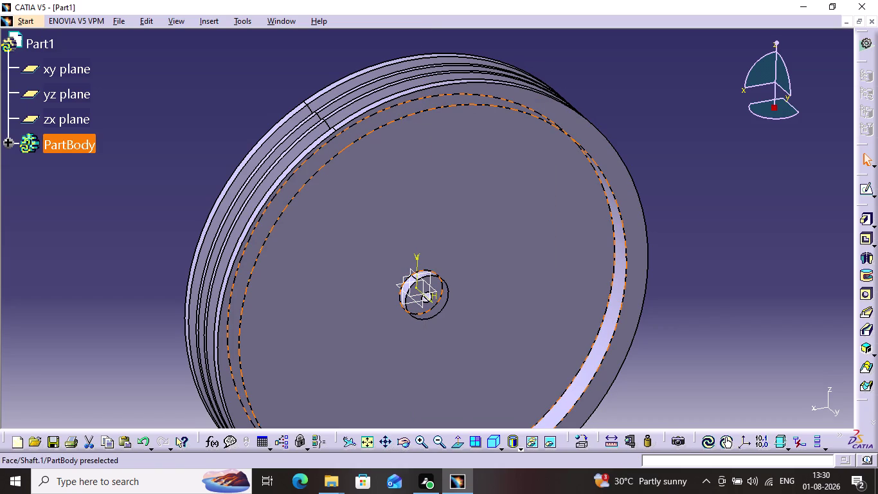
Orbit to inspect the pulley's grooves, then start a sketch on its flat front face.
click(402, 438)
drag(314, 216, 492, 226)
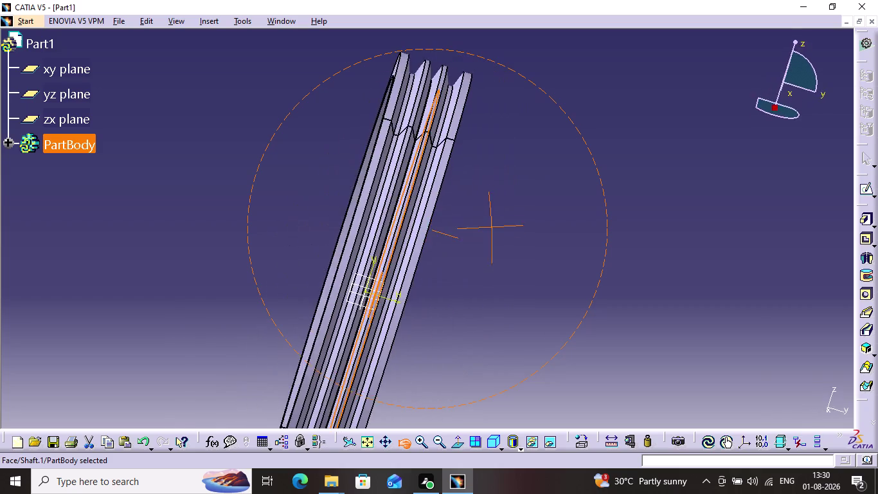
drag(492, 226, 537, 149)
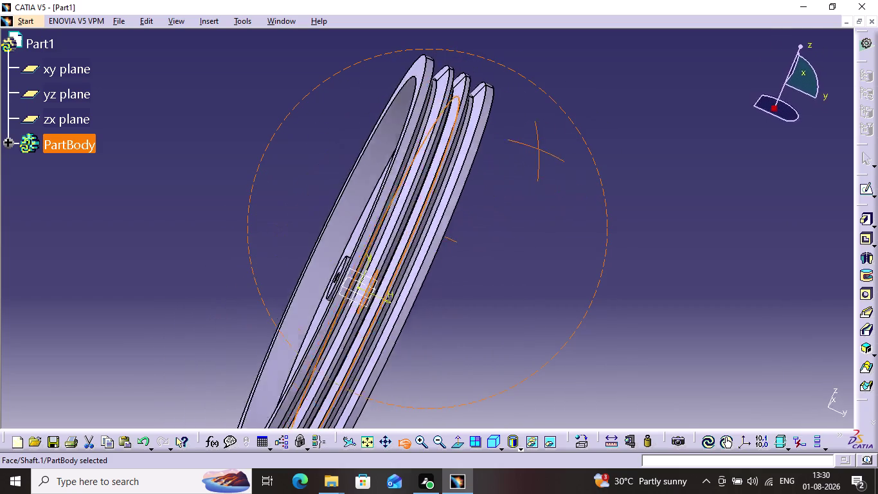
drag(537, 149, 330, 265)
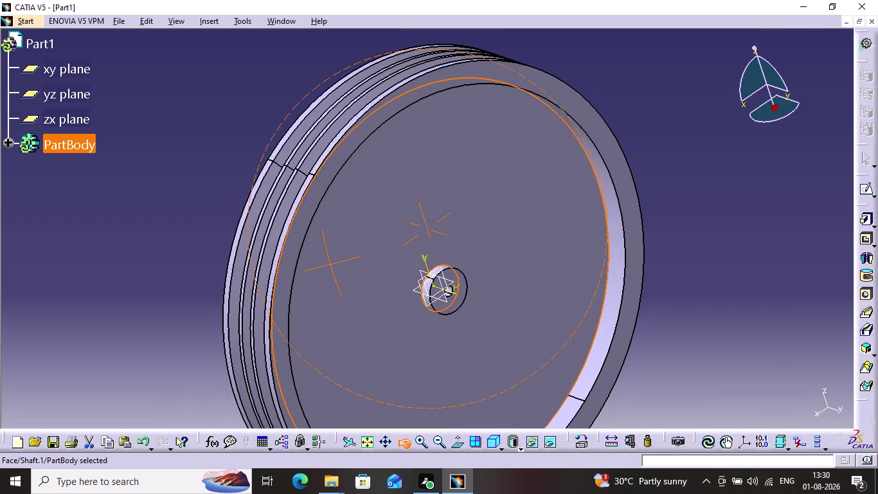
drag(331, 264, 343, 234)
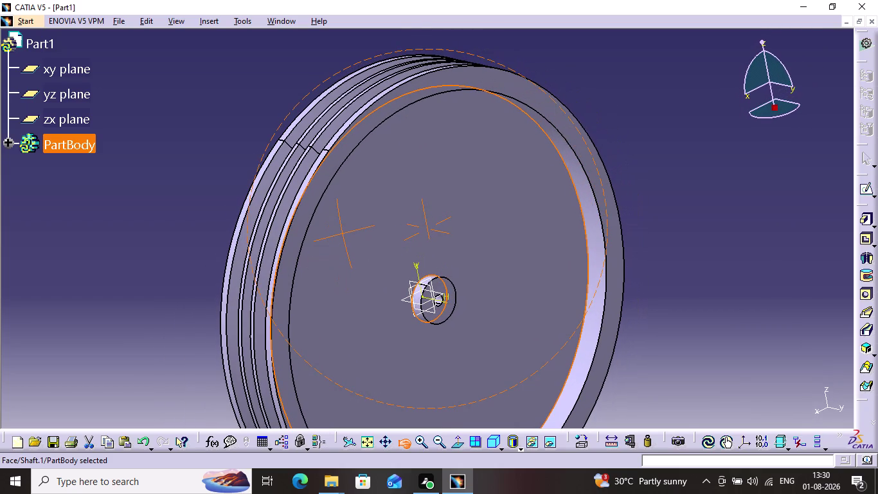
drag(343, 233, 343, 234)
click(444, 222)
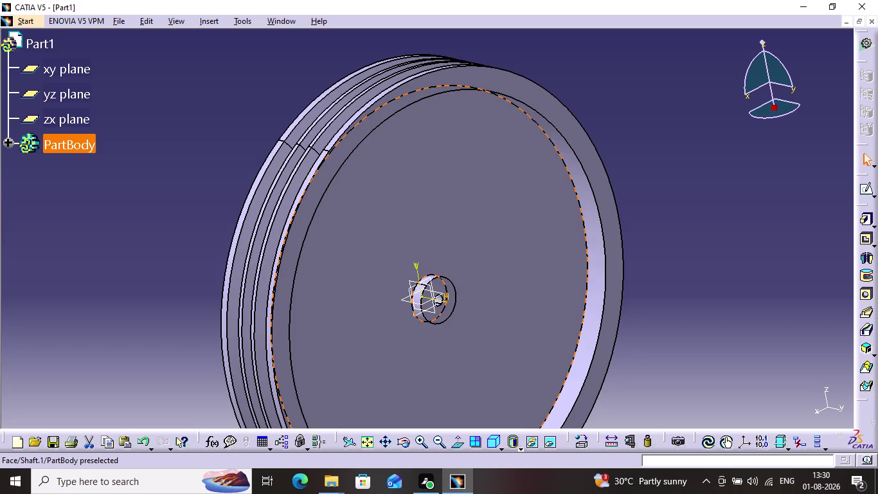
click(469, 231)
click(864, 187)
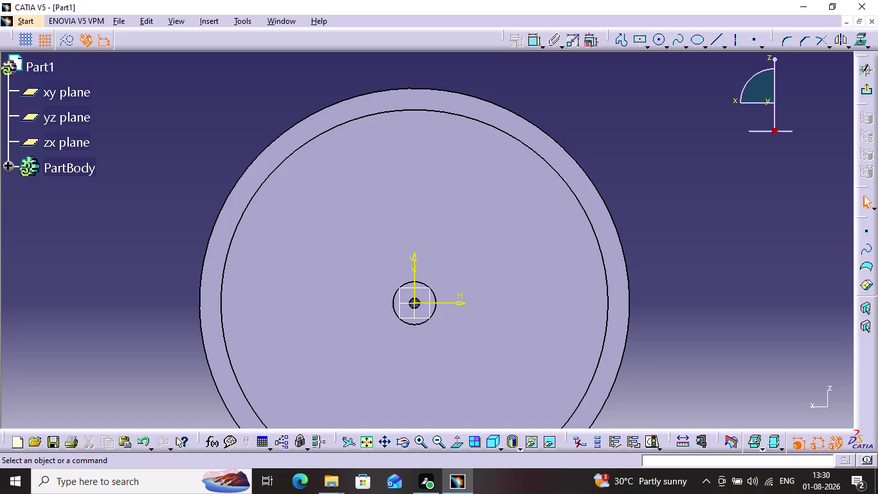
Draw a circle at the hub centre and constrain its diameter to 100 mm.
click(659, 41)
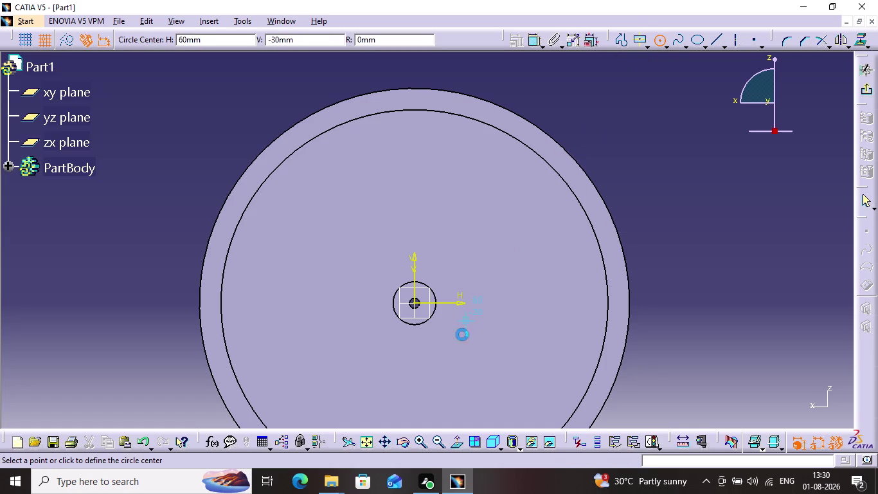
click(413, 302)
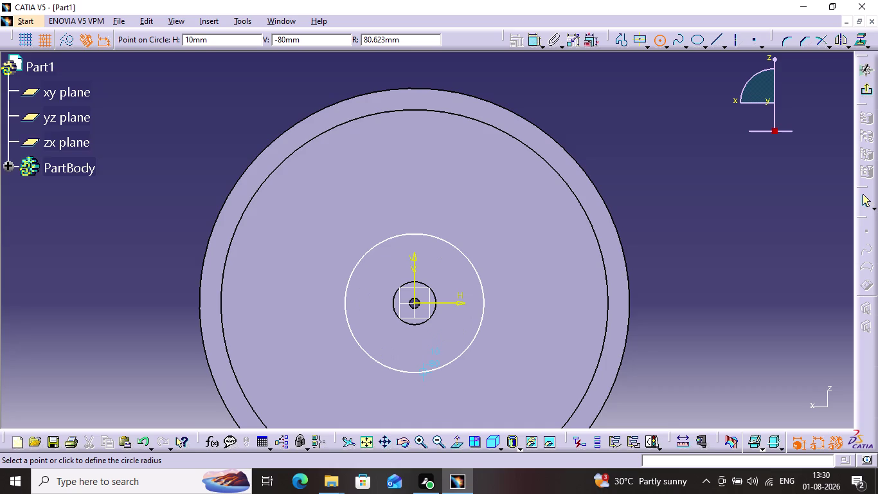
click(426, 382)
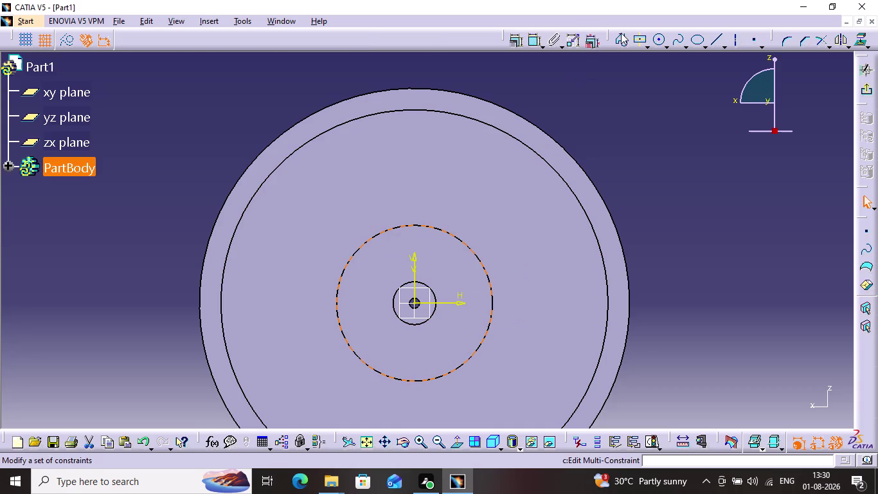
click(536, 45)
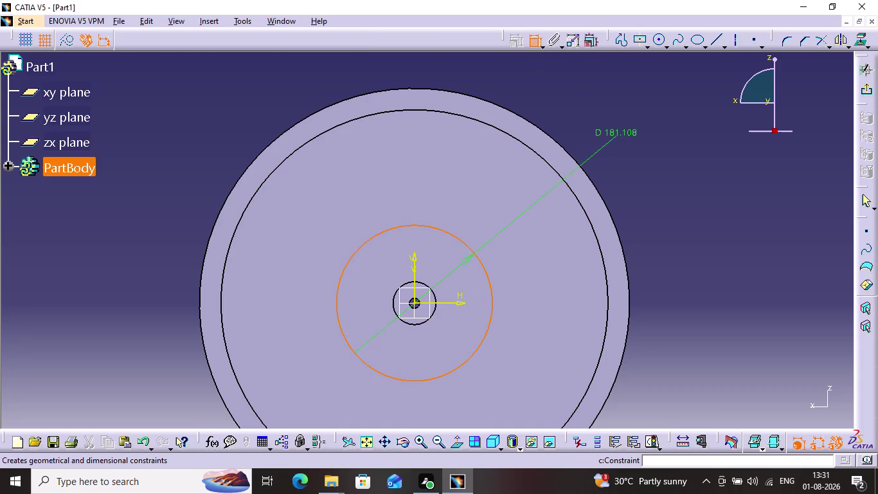
click(627, 132)
double_click(633, 132)
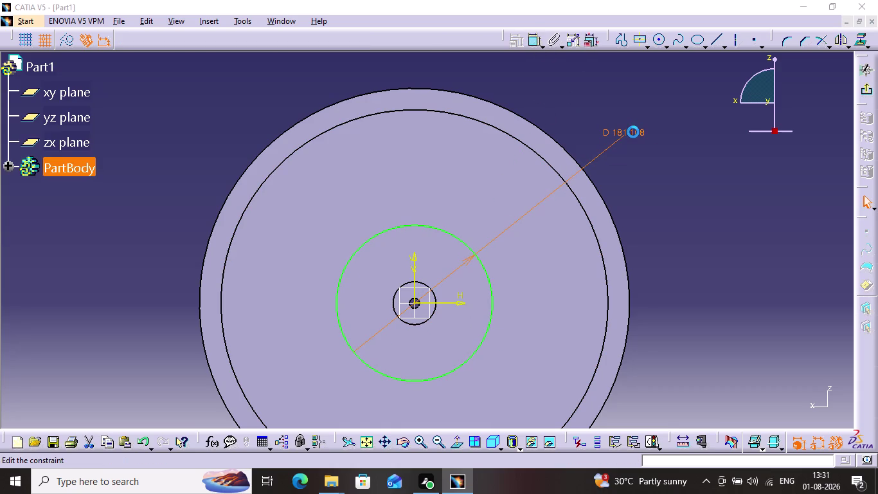
key(1)
text(00)
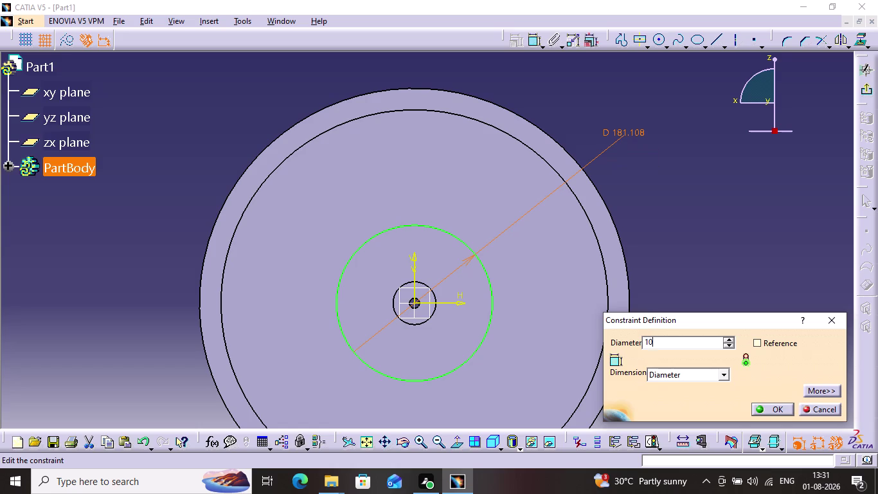
key(Return)
click(662, 170)
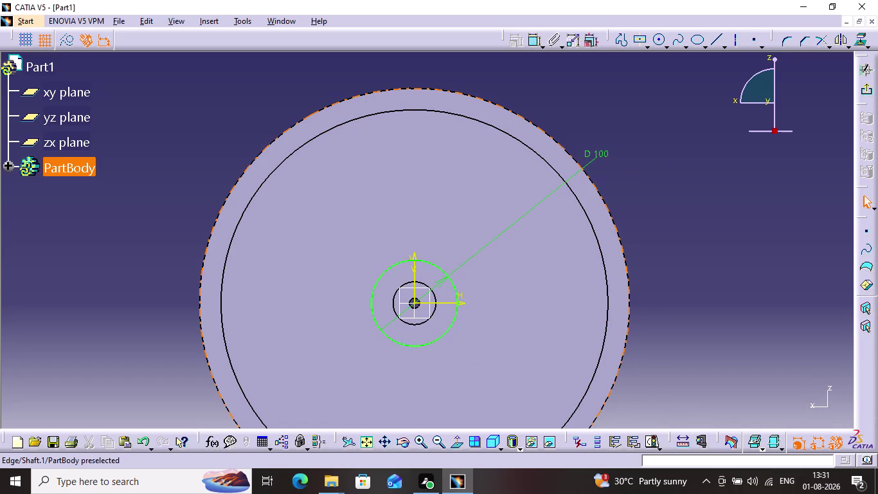
Undo back to remove the 100 mm circle, leaving the sketch empty.
key(ctrl+z)
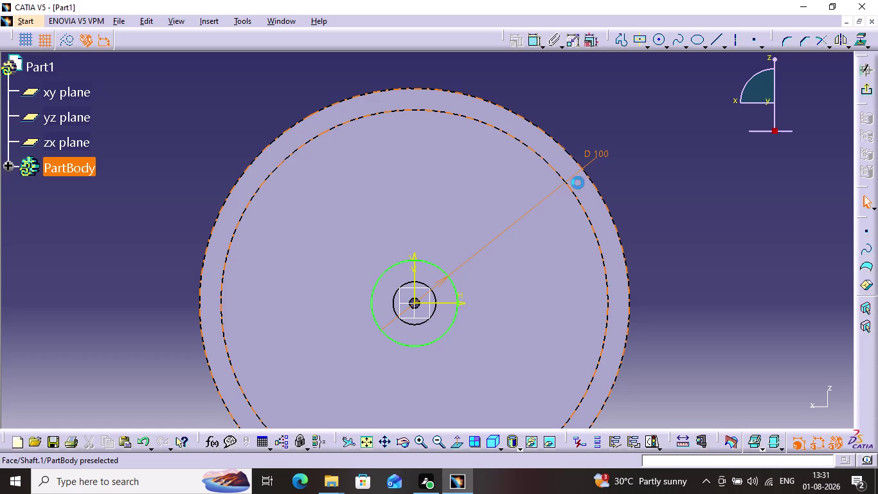
key(ctrl+z)
key(ctrl+z)
key(ctrl+z)
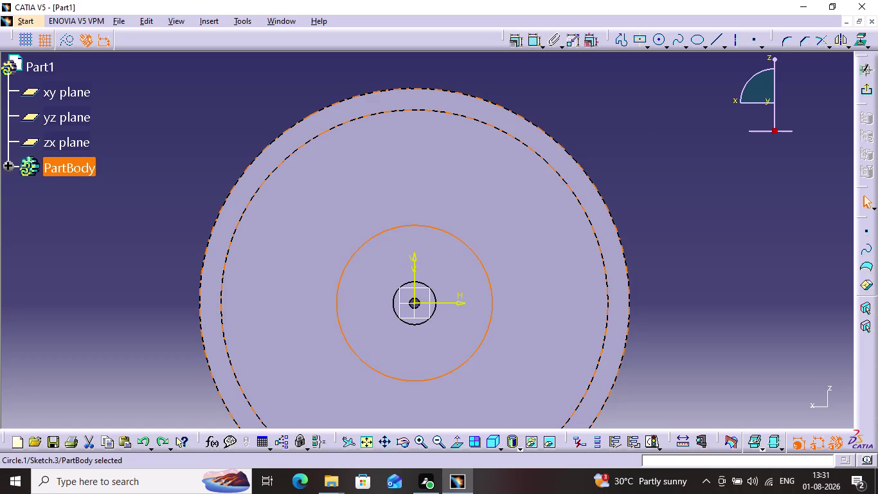
key(ctrl+z)
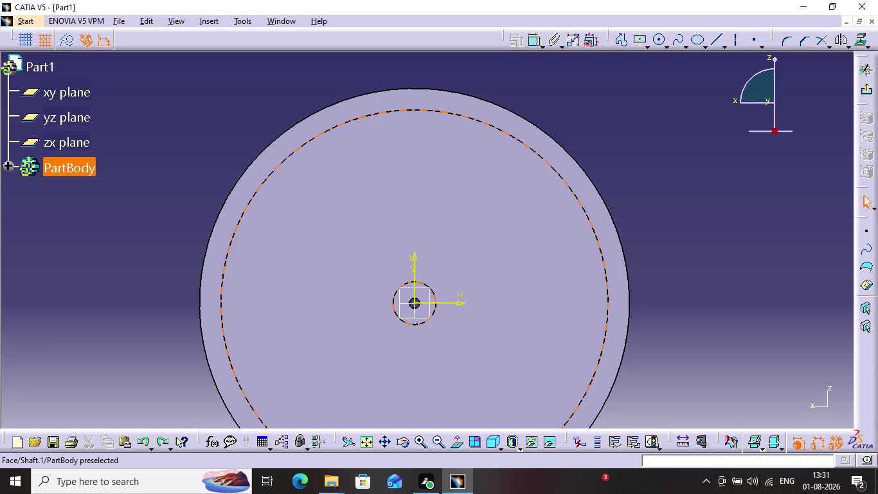
click(459, 212)
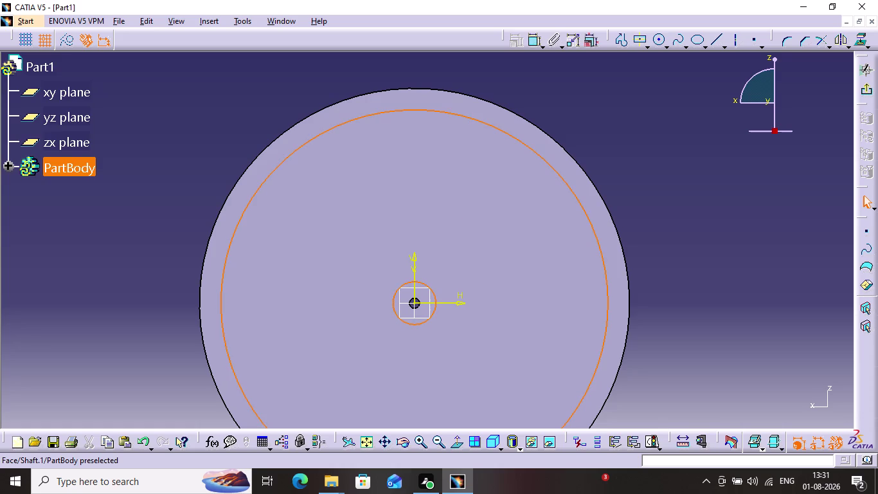
Draw a circle on the bore centre and constrain its diameter to 125 mm.
click(660, 44)
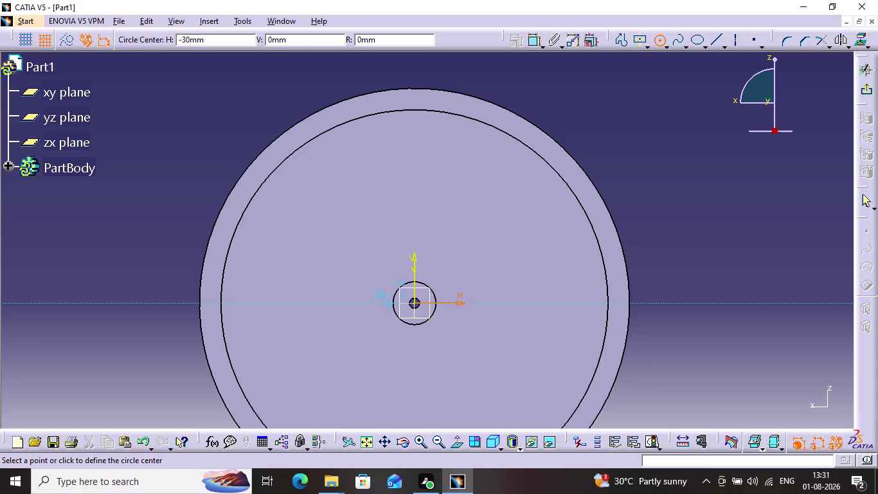
click(415, 303)
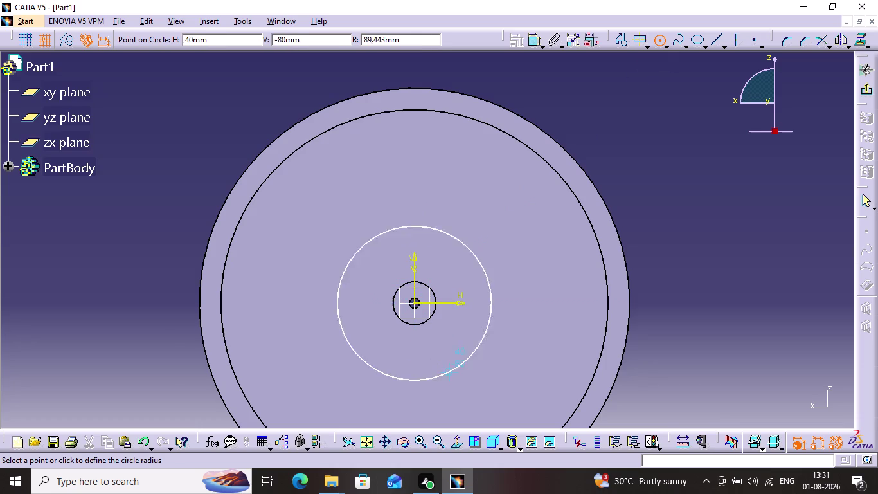
click(464, 373)
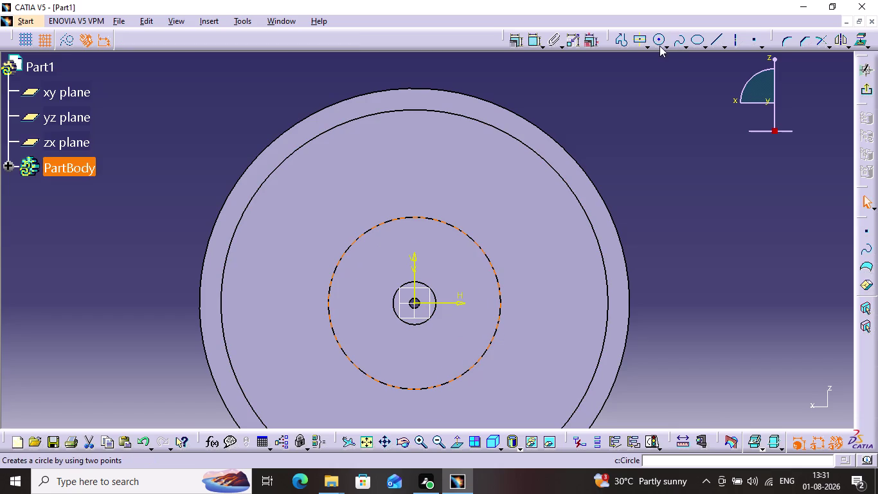
click(528, 42)
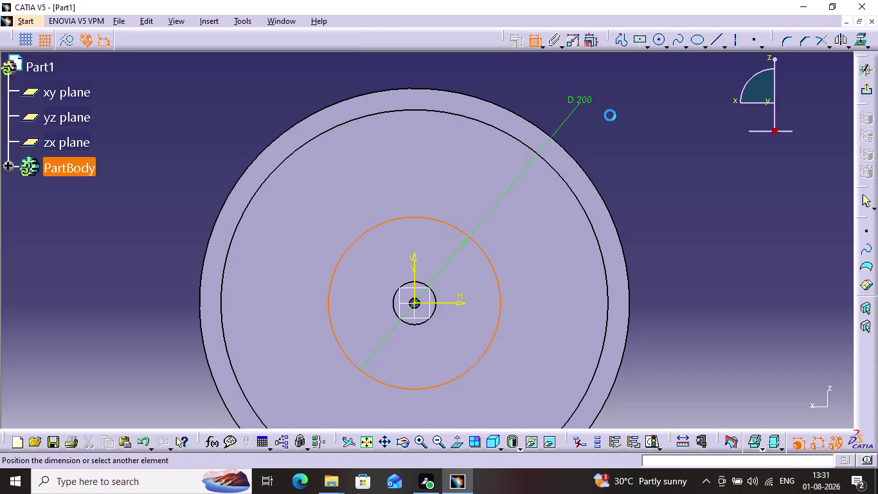
click(608, 120)
double_click(613, 118)
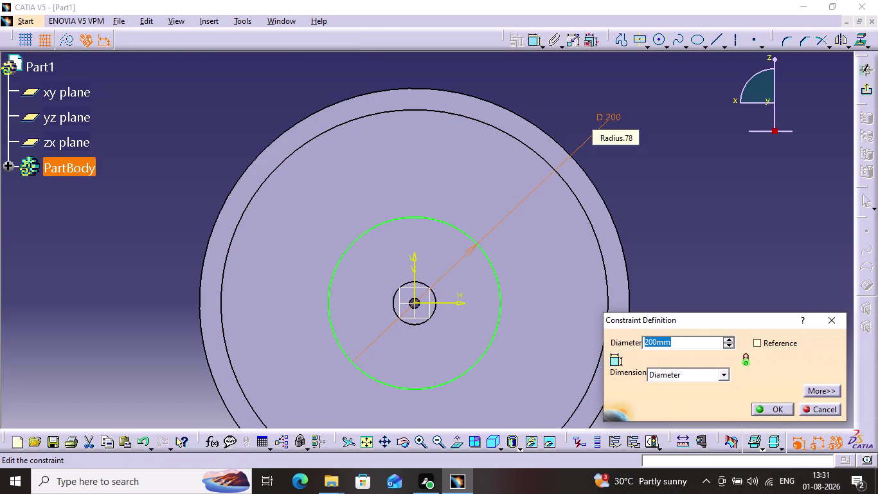
text(125)
key(Return)
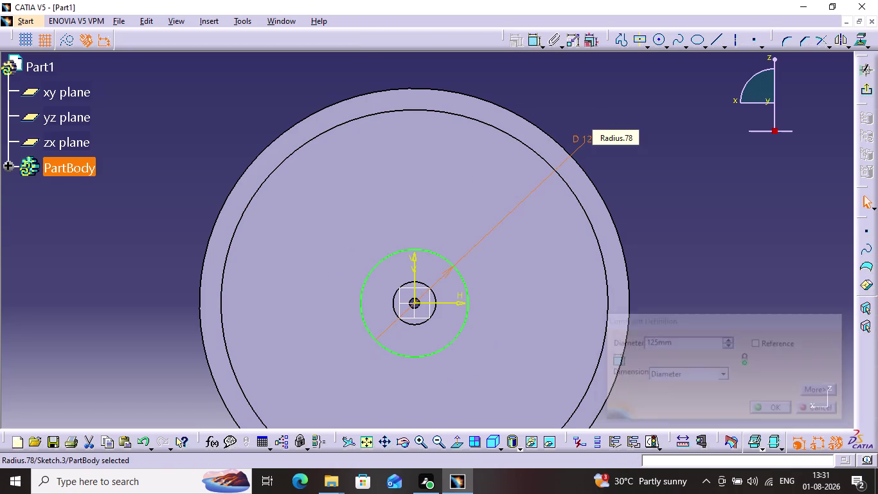
click(663, 158)
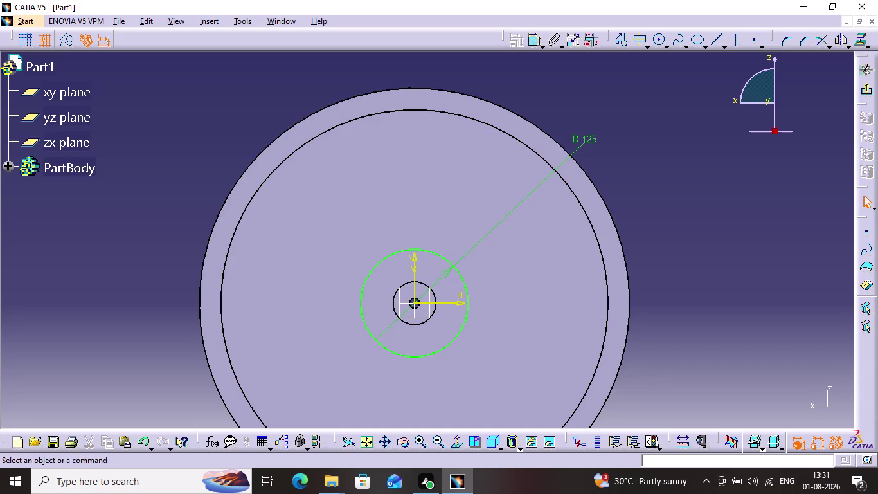
Add small hole circles at the top and right points of the 125 mm circle.
click(656, 41)
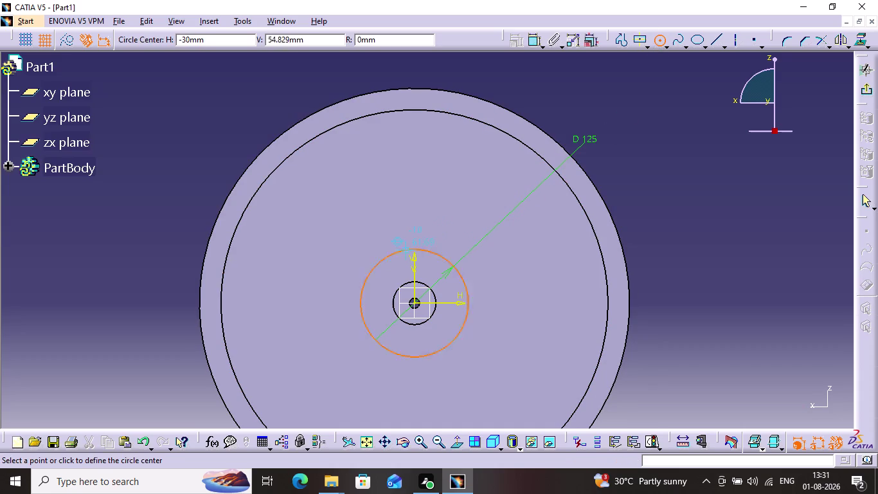
click(413, 249)
click(420, 270)
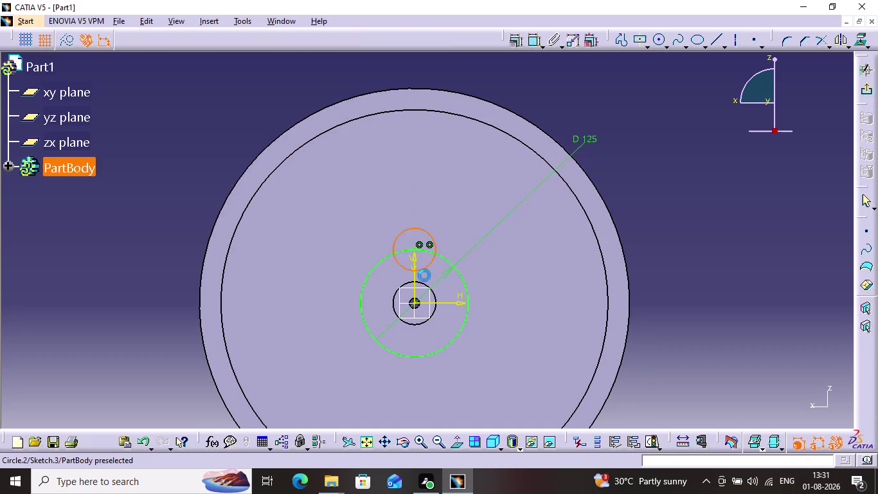
click(660, 42)
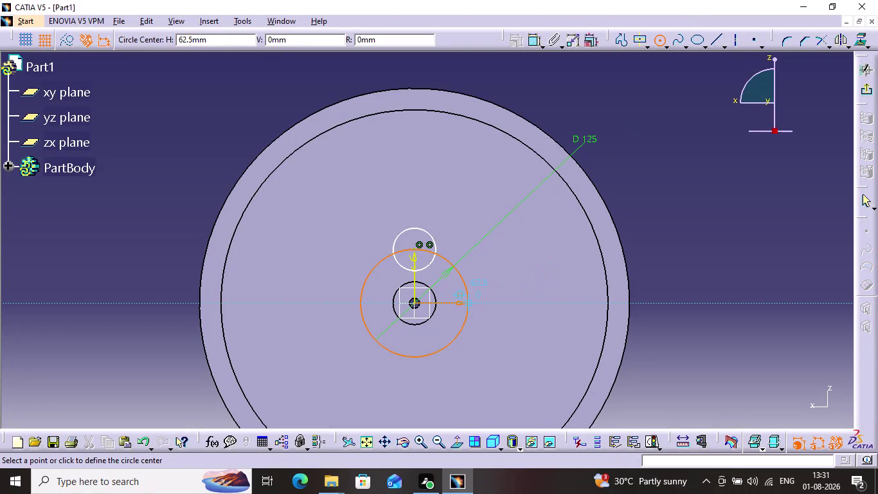
click(466, 302)
click(479, 322)
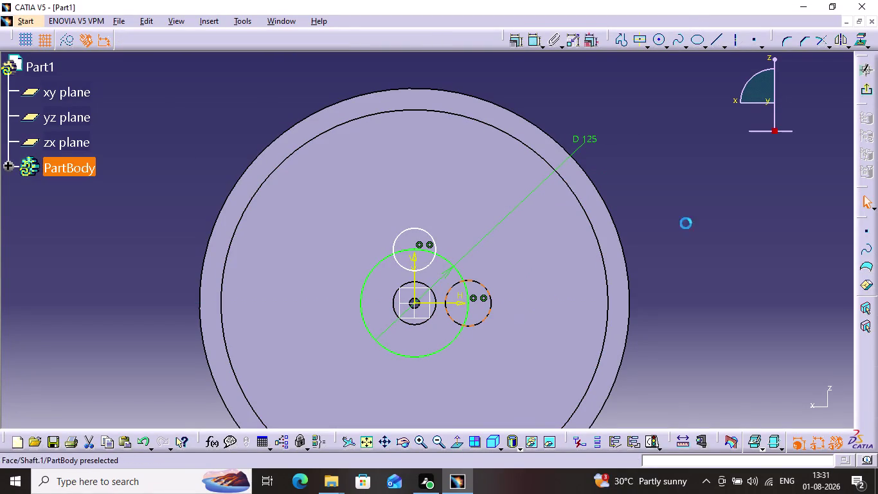
click(661, 41)
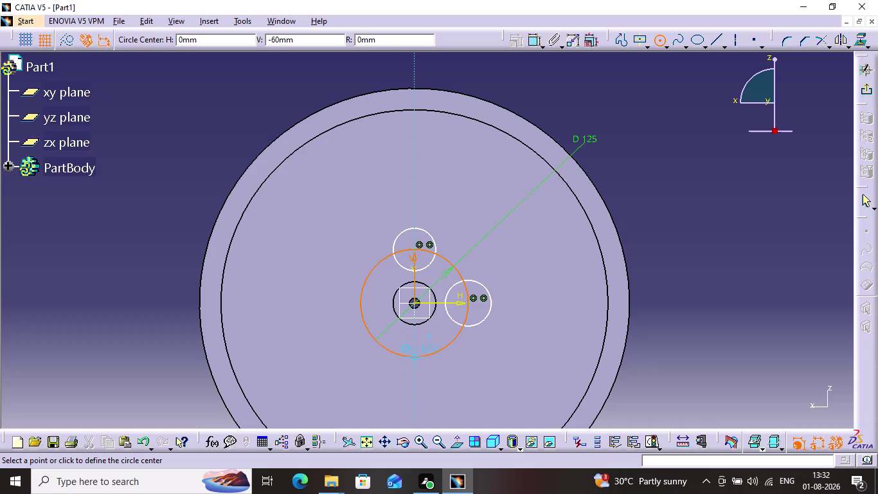
Draw small hole circles at the bottom and left points of the 125 mm circle.
click(413, 357)
click(417, 380)
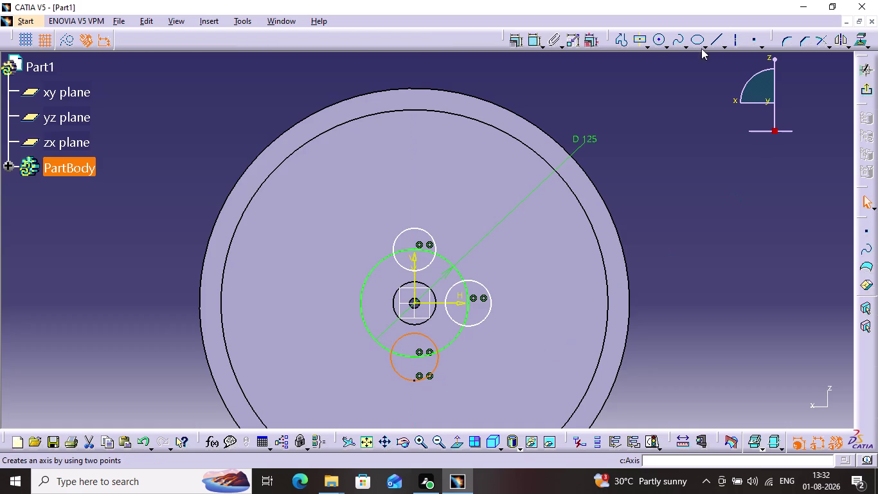
click(655, 41)
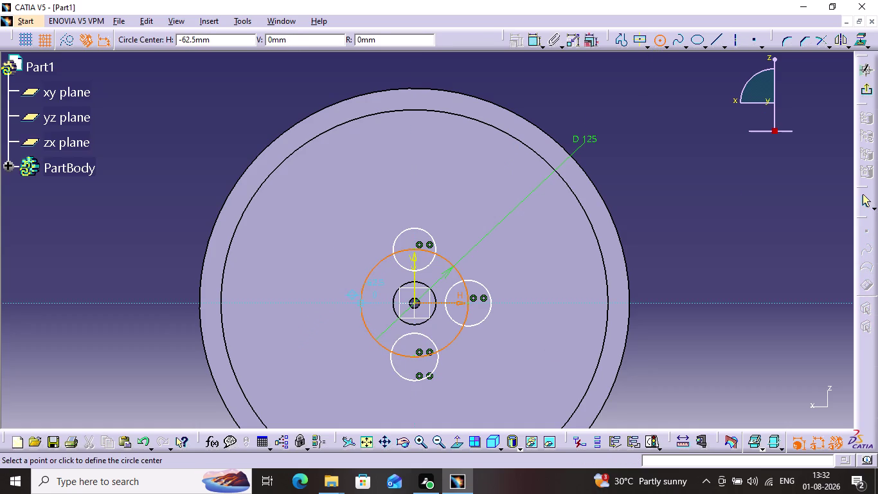
click(360, 300)
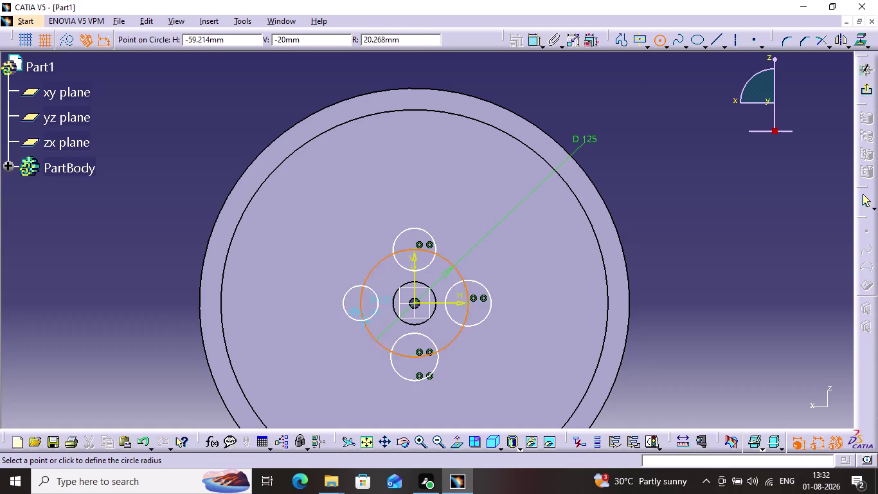
click(362, 323)
click(810, 320)
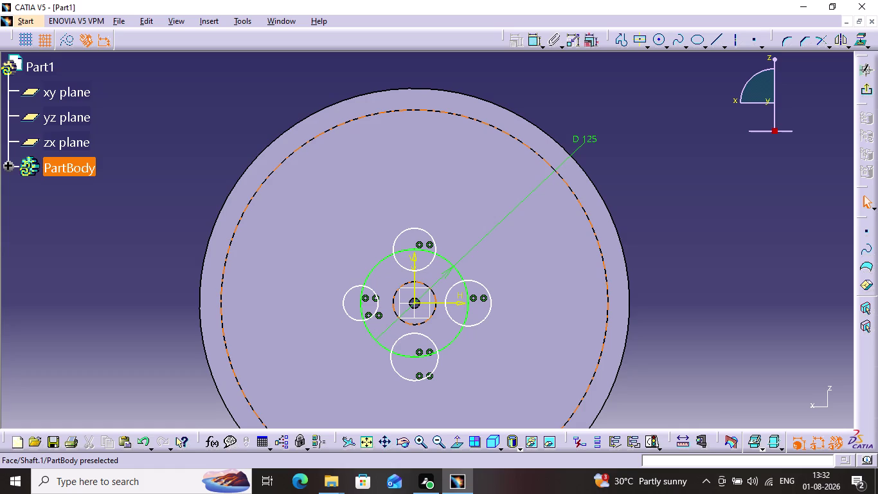
Dimension the top hole circle and set its diameter to 36 mm.
click(532, 47)
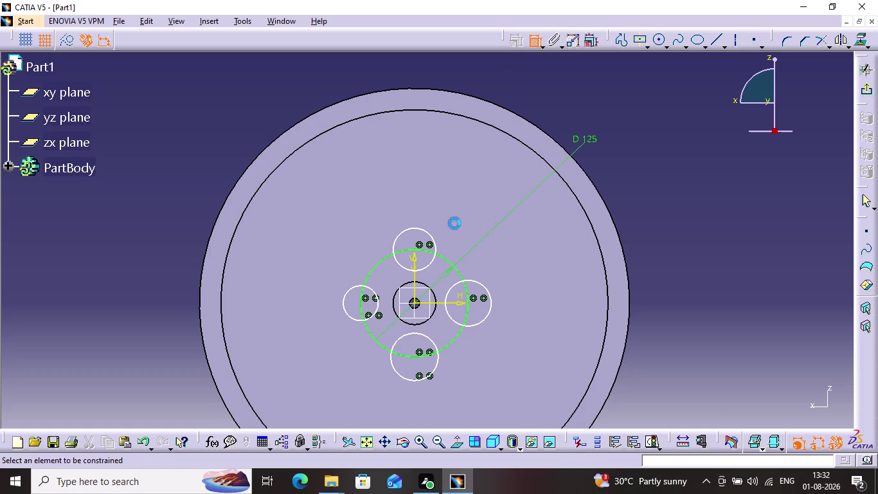
click(431, 237)
click(461, 198)
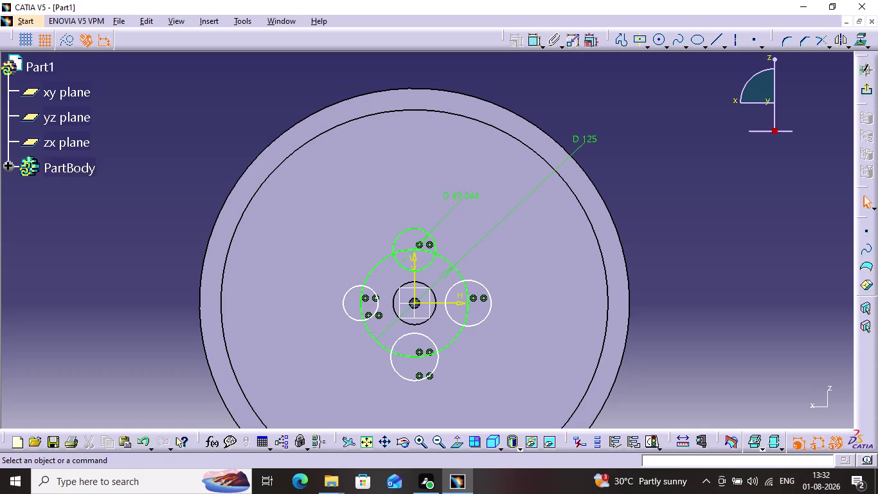
double_click(470, 197)
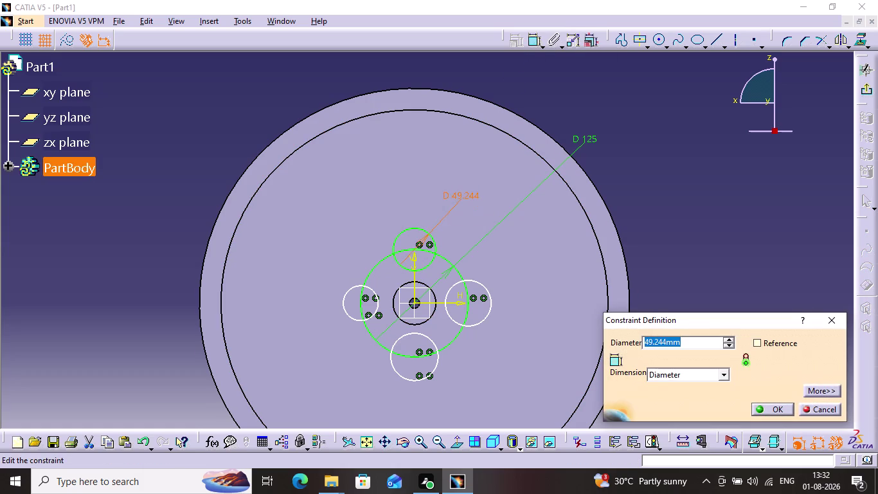
click(470, 200)
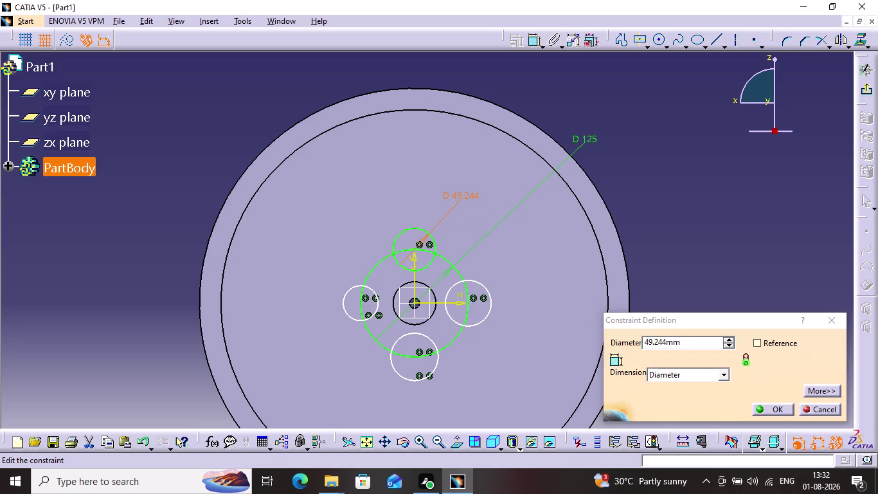
click(691, 342)
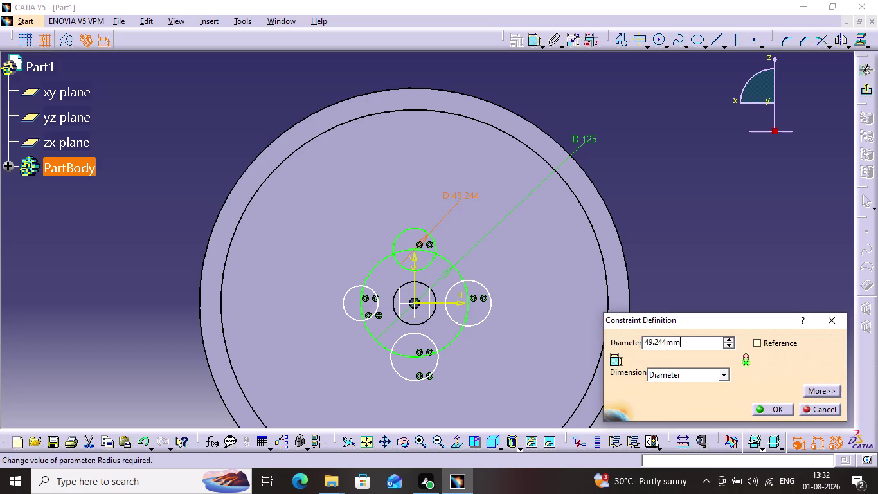
double_click(690, 342)
click(690, 342)
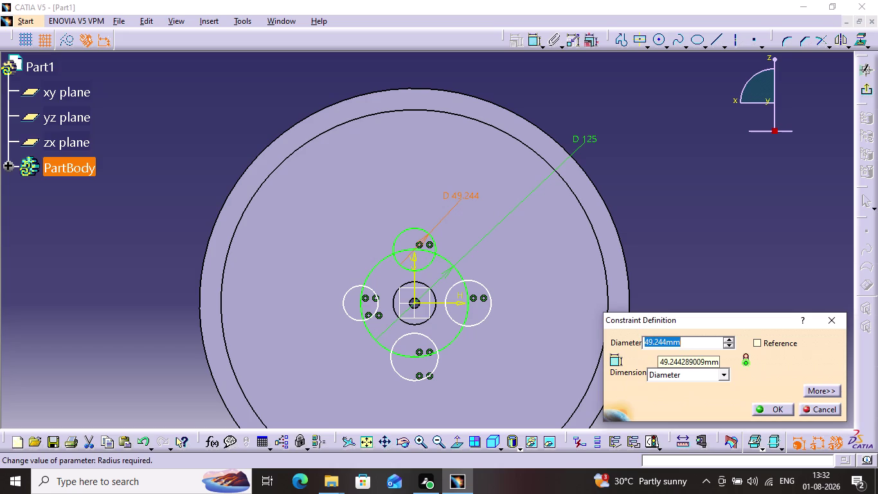
text(36)
key(Return)
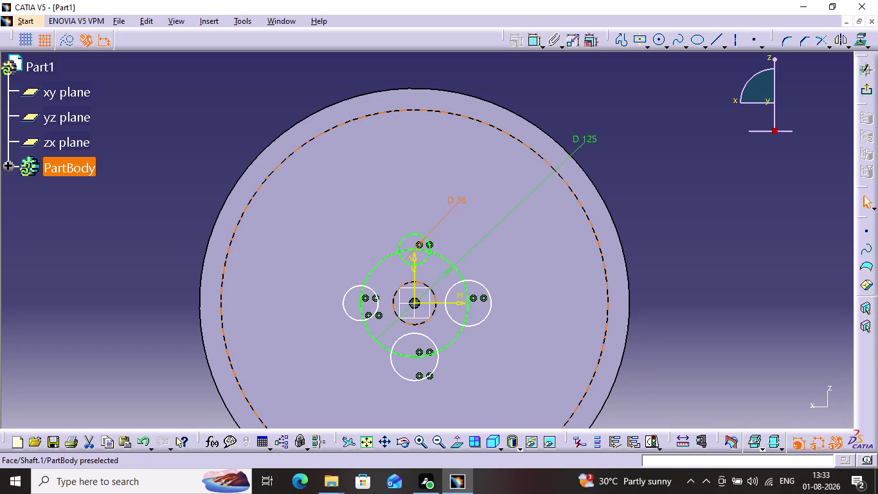
Reduce the right hole circle's radius in the Circle Definition dialog.
double_click(491, 307)
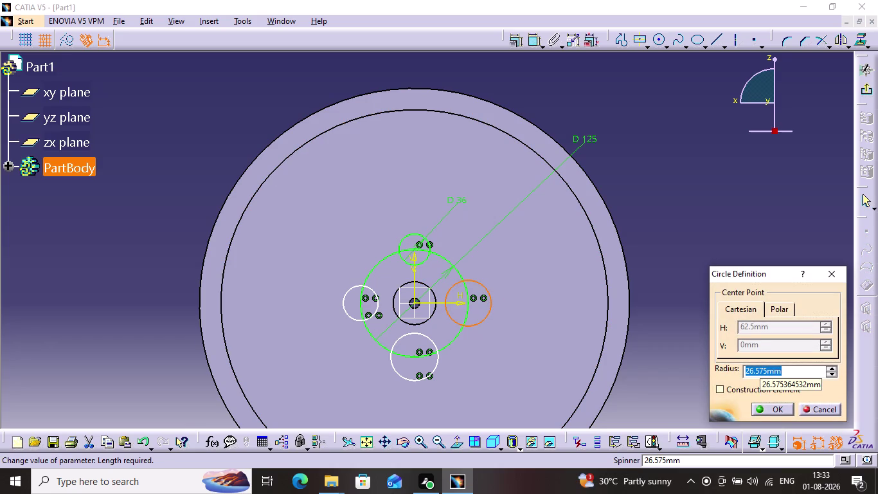
click(828, 374)
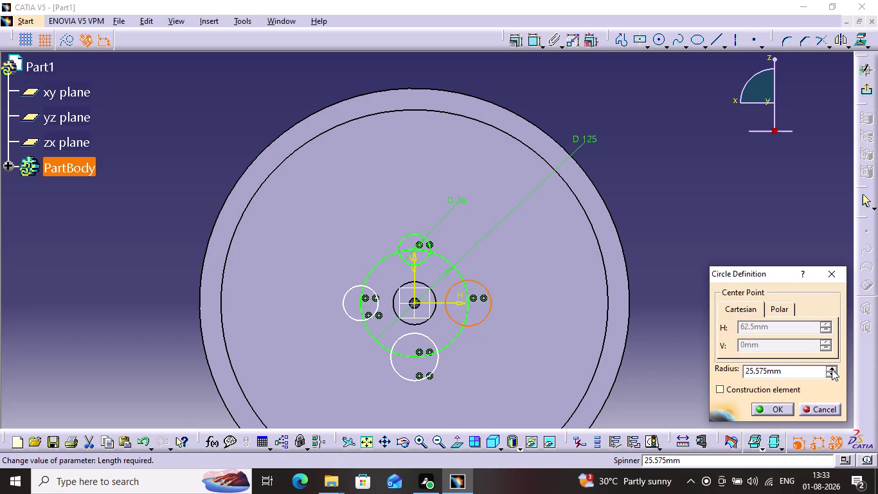
click(831, 368)
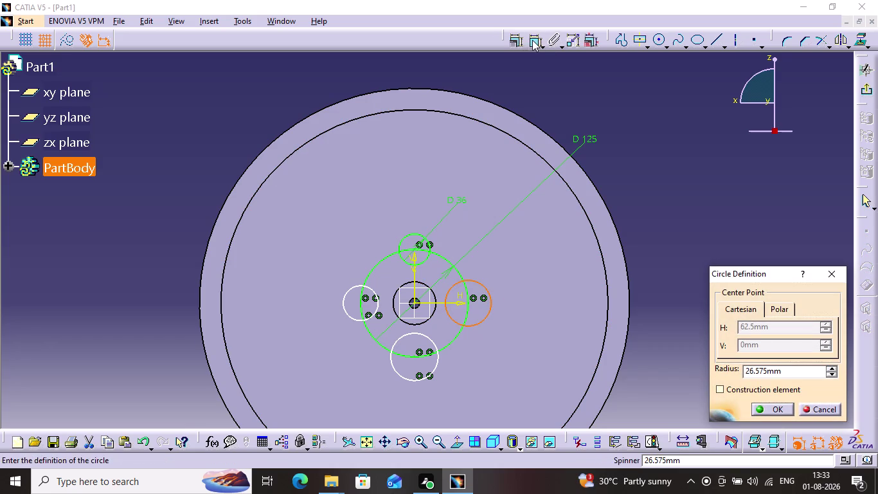
click(532, 40)
click(532, 45)
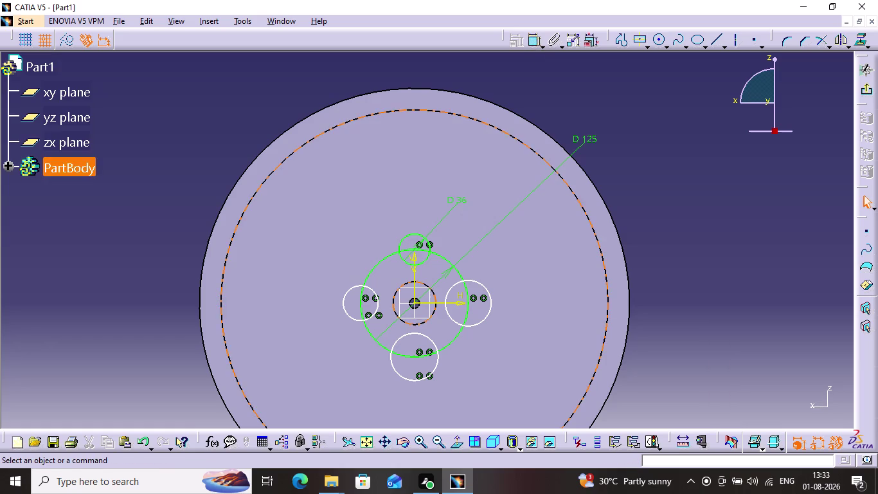
click(535, 48)
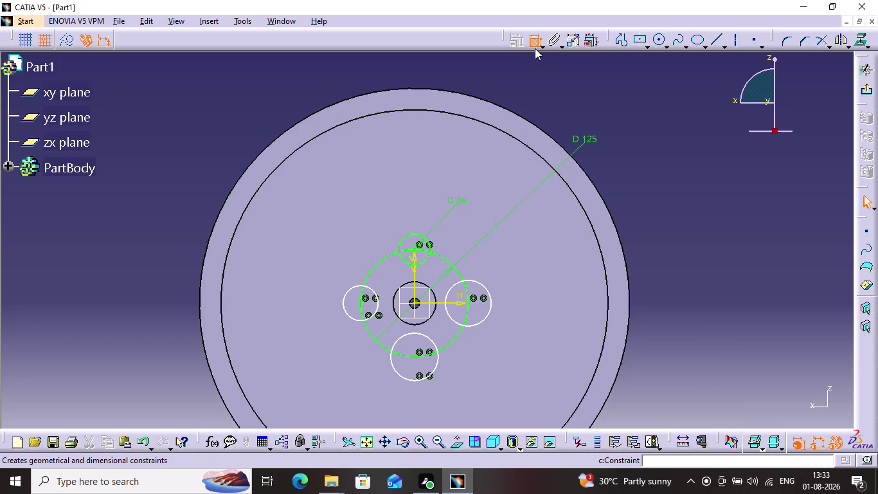
Dimension the right and bottom hole circles at 36 mm diameter.
click(488, 288)
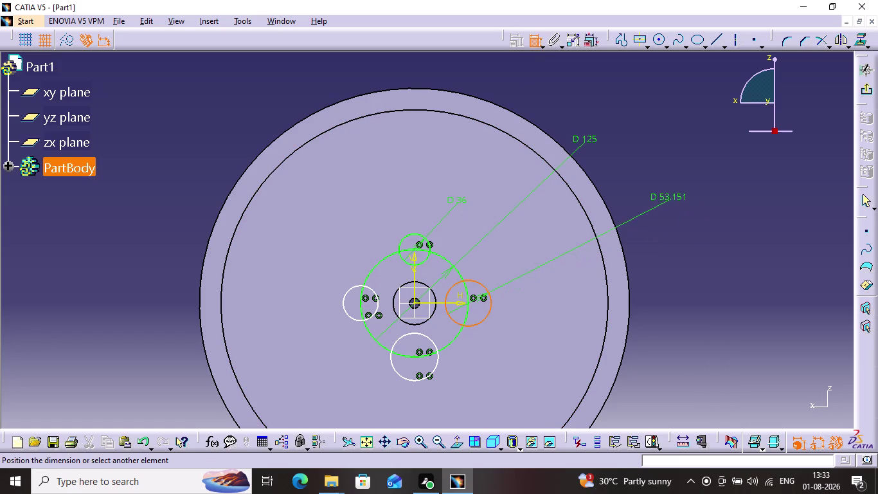
click(634, 206)
double_click(639, 203)
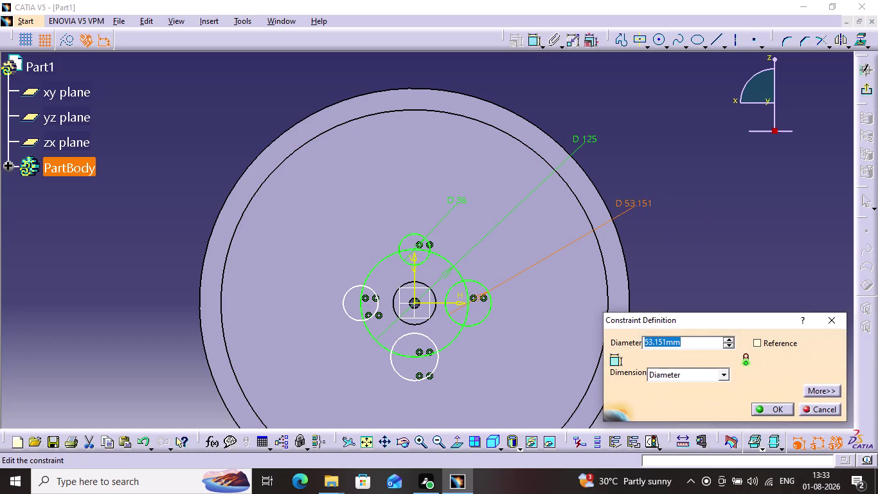
text(36)
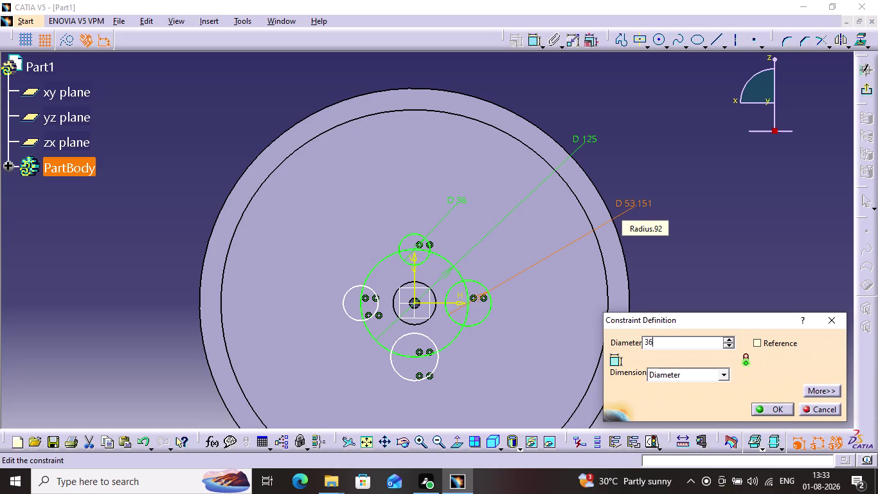
key(Return)
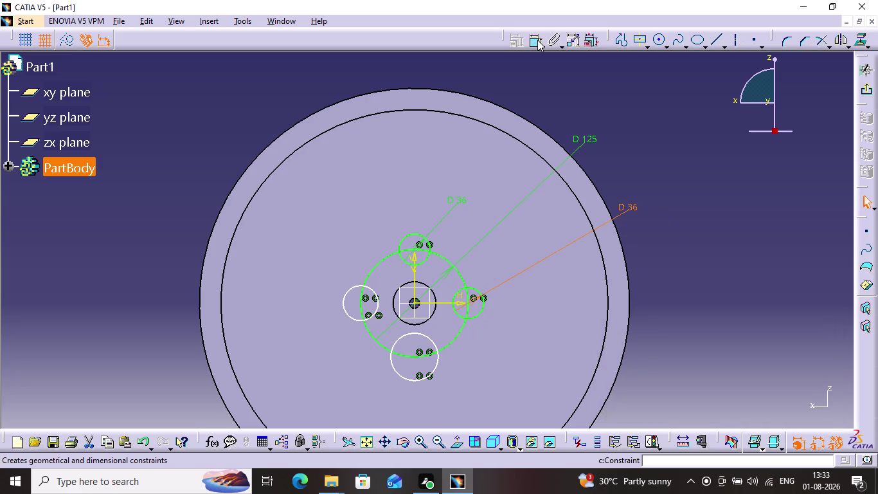
double_click(537, 43)
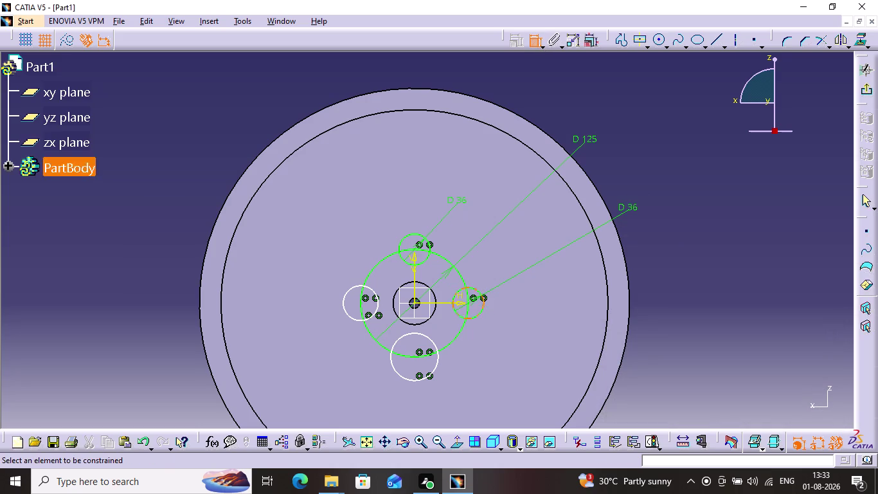
click(440, 356)
click(502, 375)
double_click(500, 375)
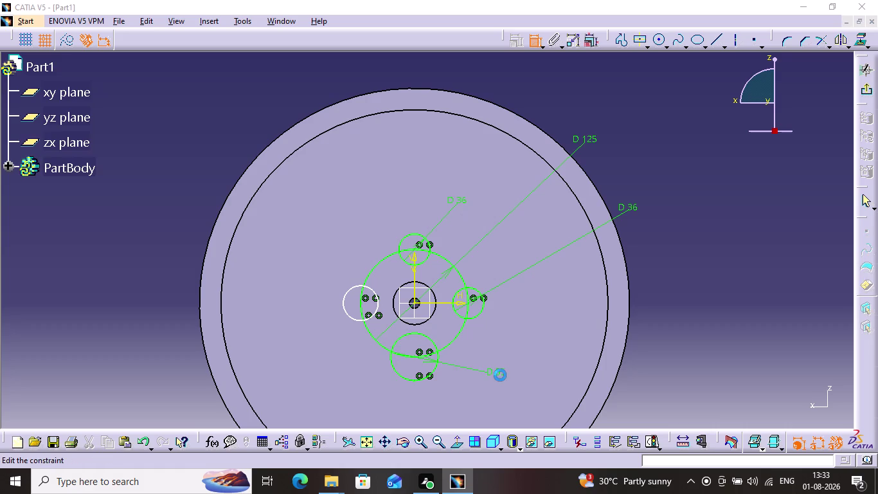
text(36)
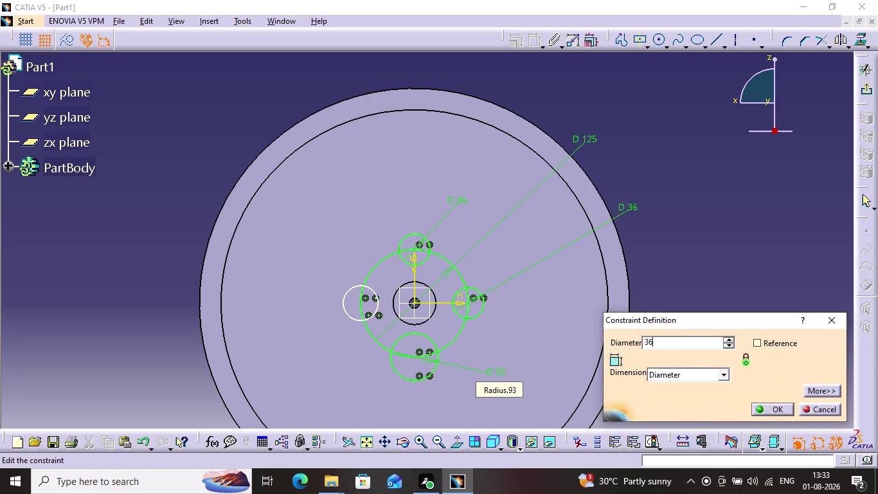
key(Return)
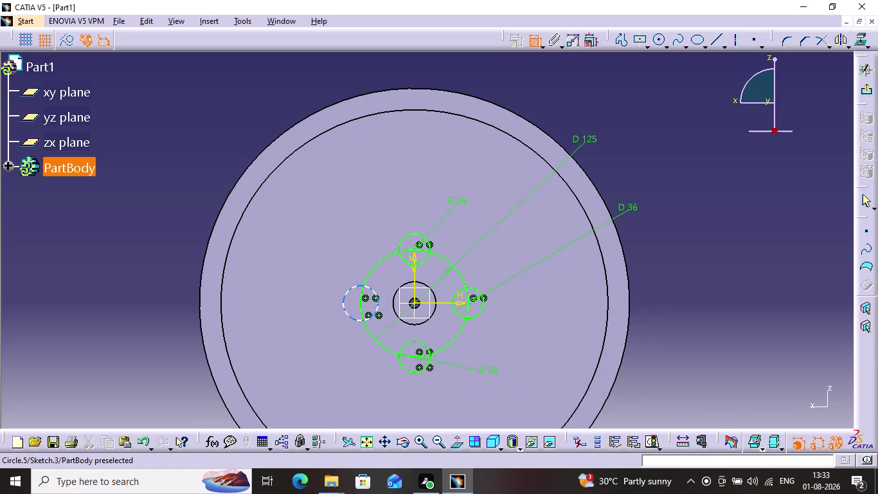
Dimension the left hole circle at 36 mm diameter.
click(342, 303)
click(315, 257)
double_click(316, 256)
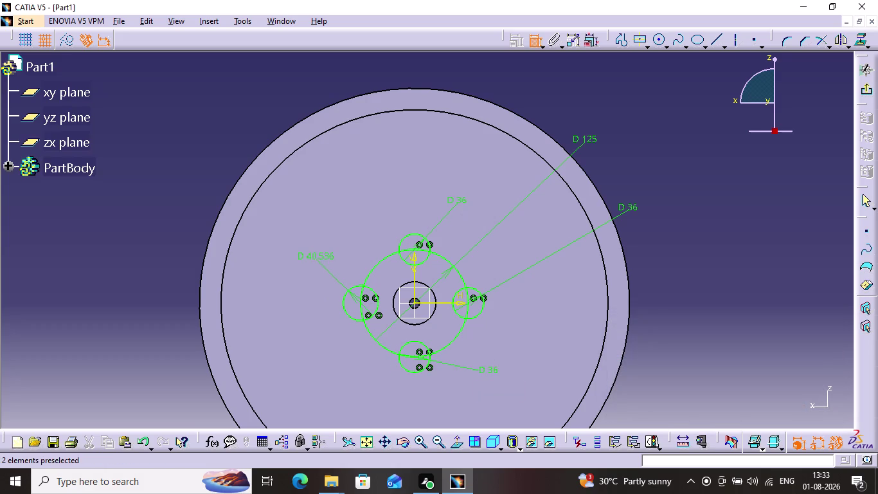
text(36)
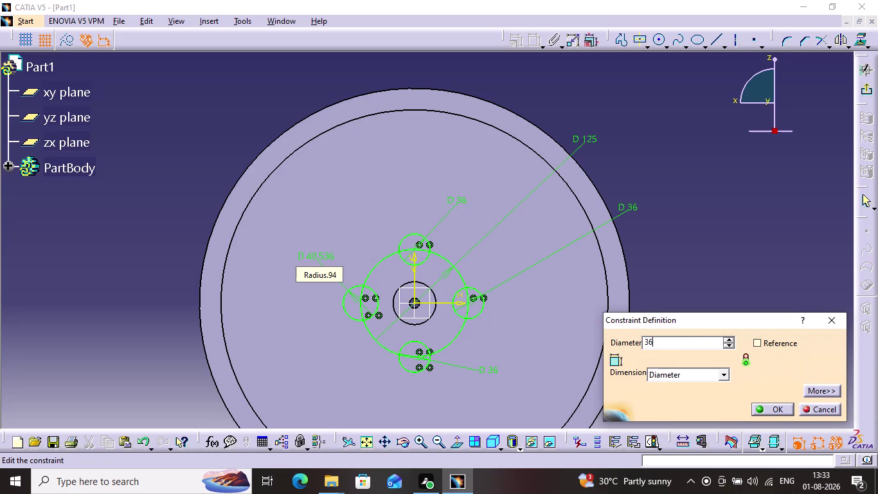
key(Return)
click(378, 214)
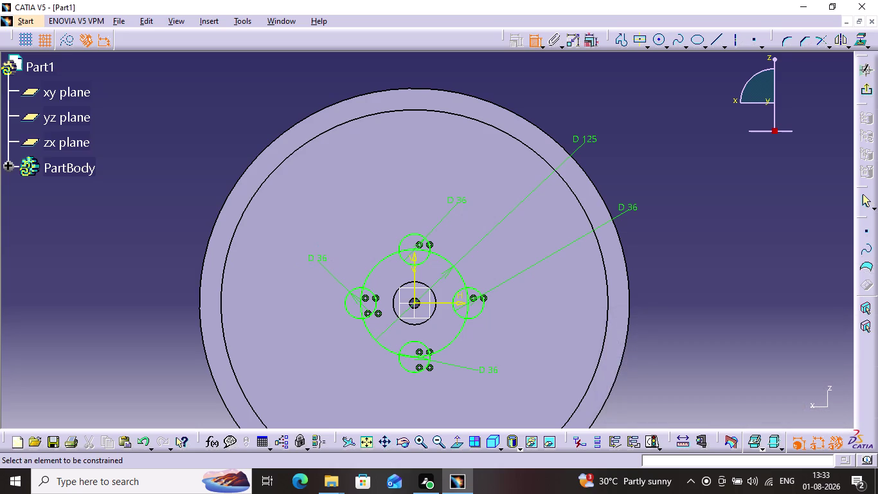
click(534, 41)
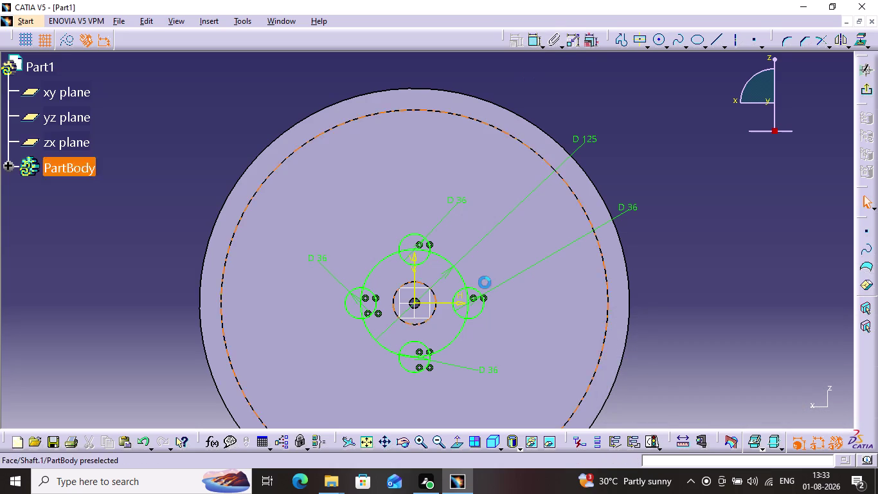
click(462, 274)
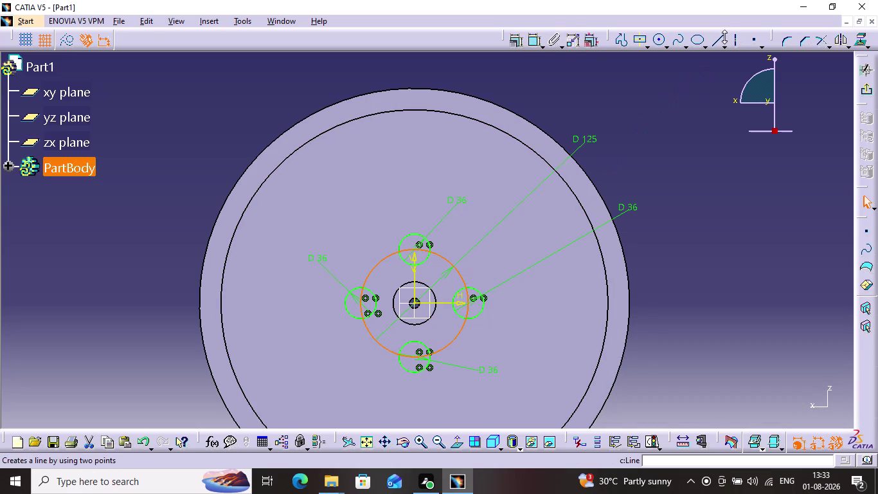
Make the 125 mm circle through the hole centres construction geometry and exit the sketch.
click(733, 42)
click(703, 116)
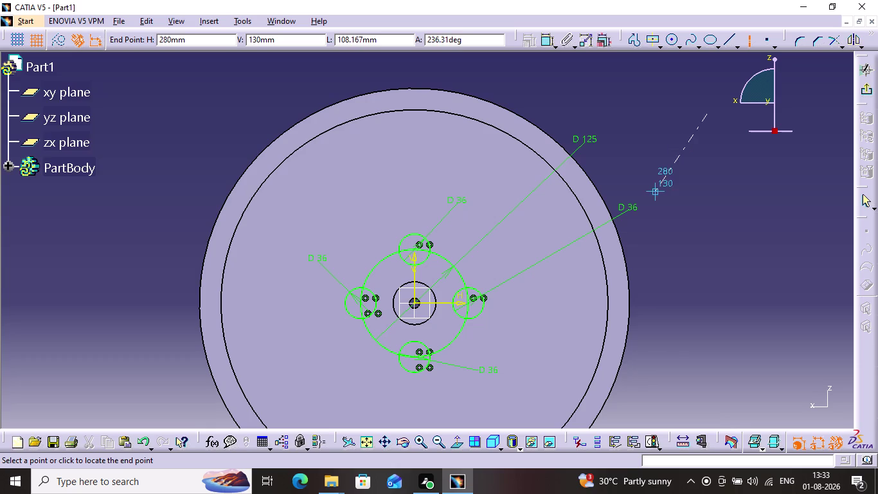
click(749, 44)
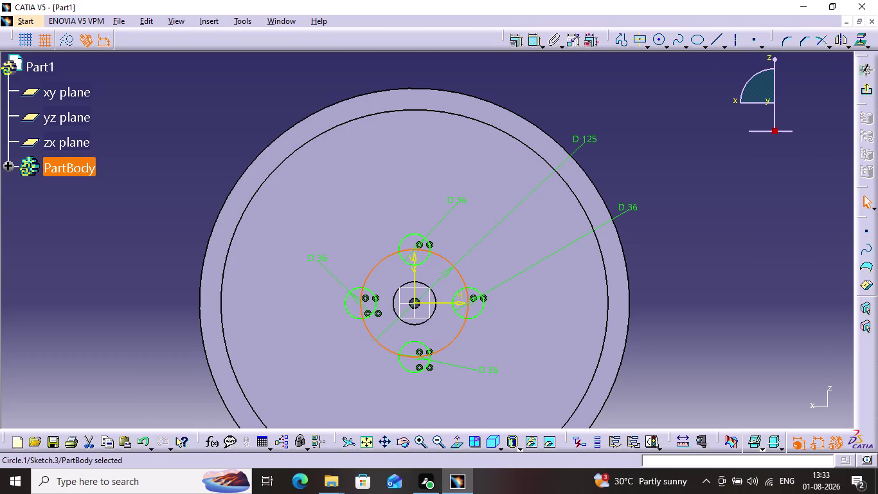
click(736, 44)
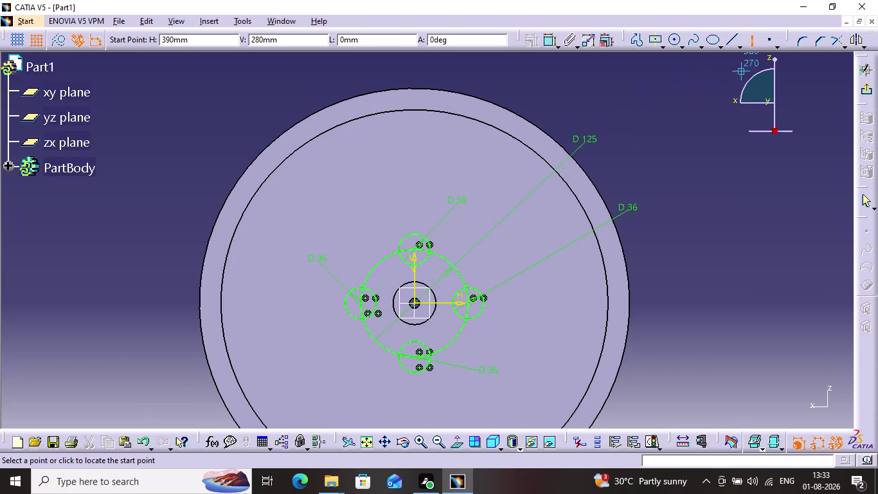
click(753, 38)
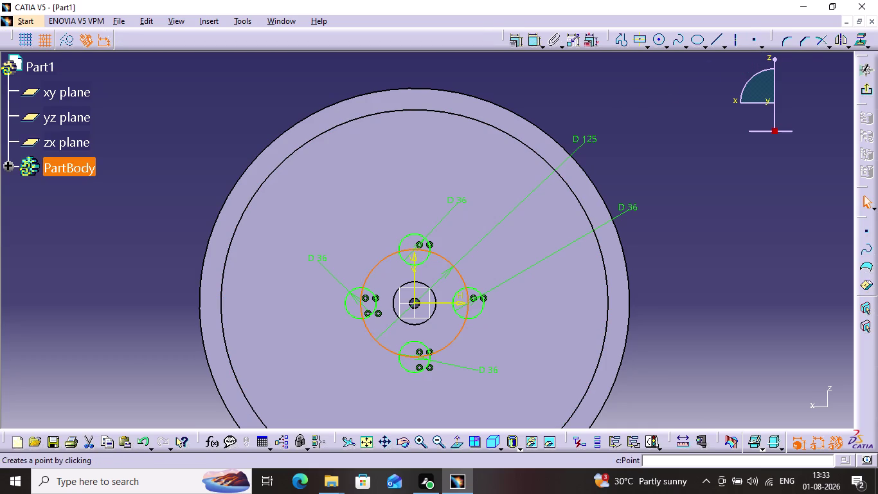
click(71, 41)
click(234, 81)
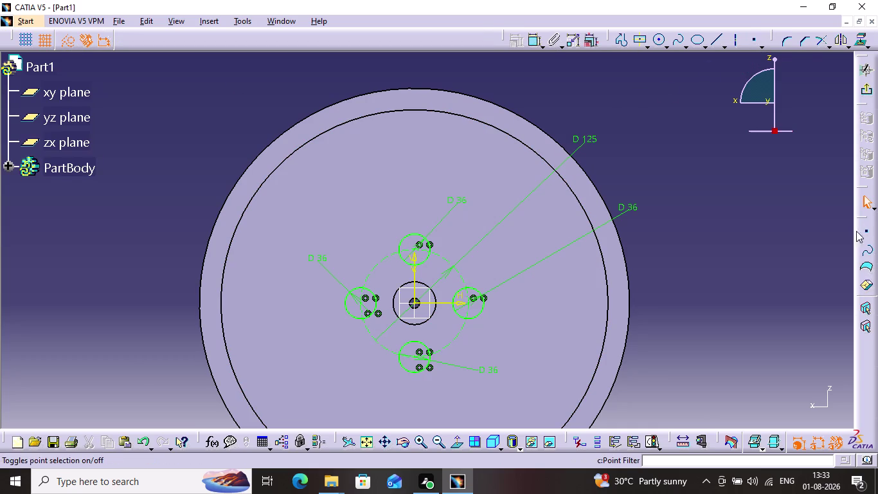
click(861, 95)
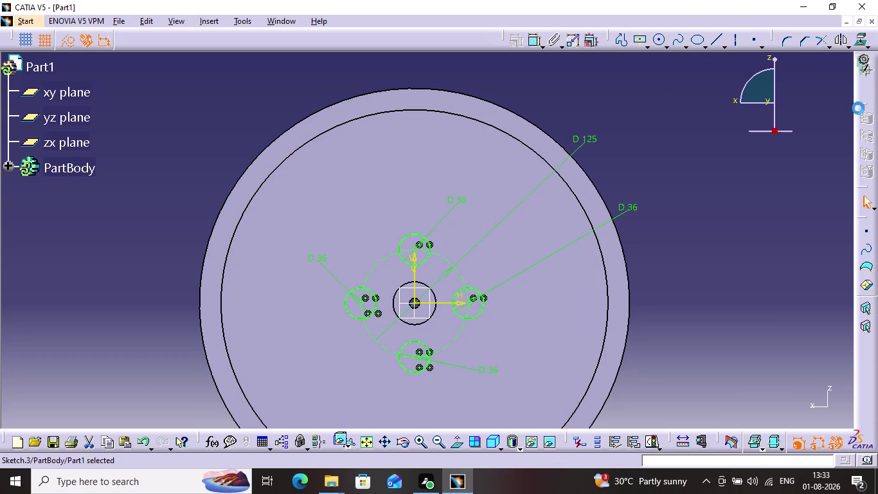
click(866, 238)
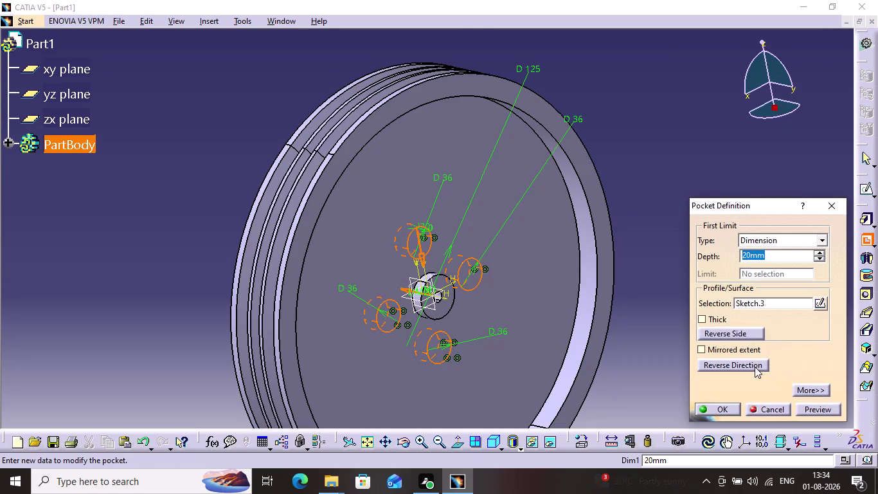
Set the pocket's cut side, depth direction and depth, then create the four holes.
click(755, 335)
click(756, 335)
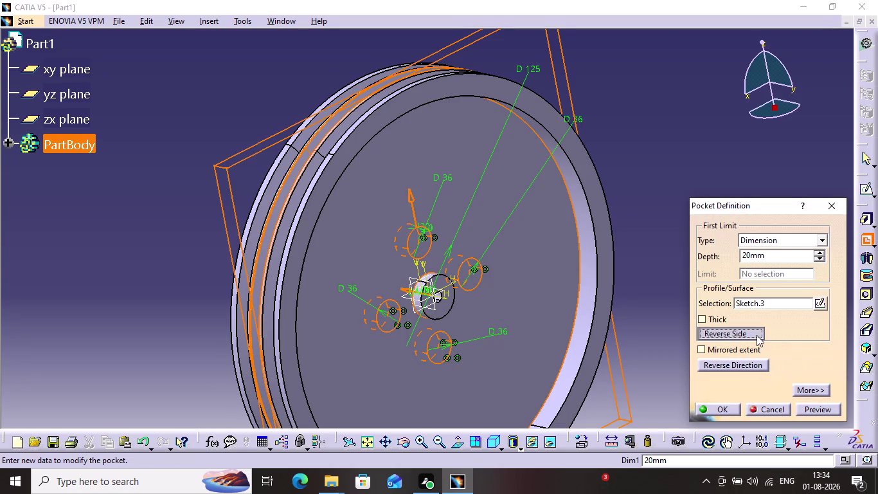
click(757, 334)
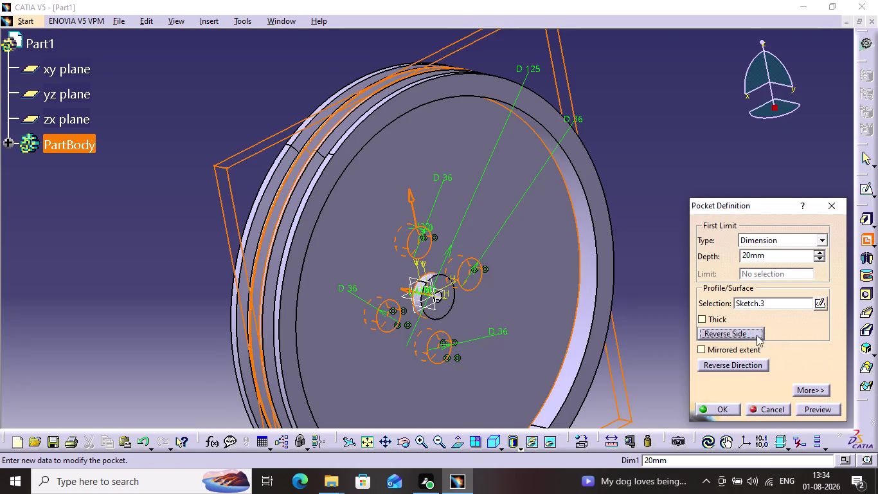
click(757, 335)
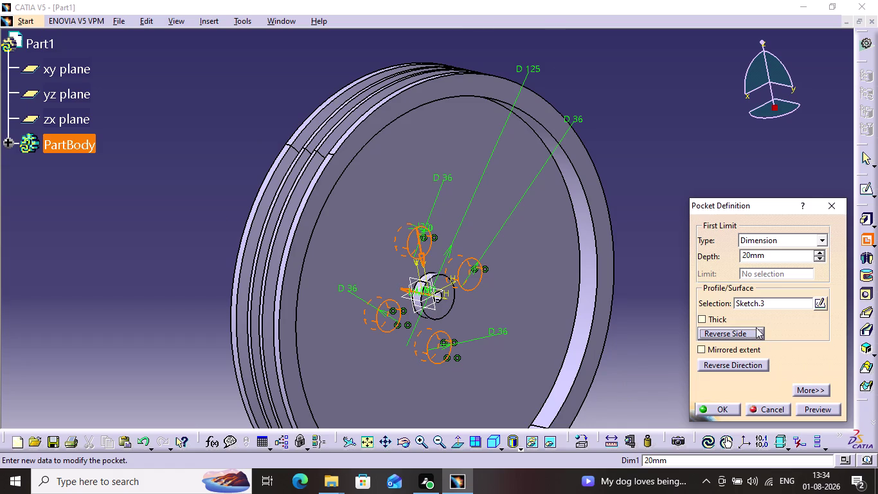
click(728, 363)
click(729, 363)
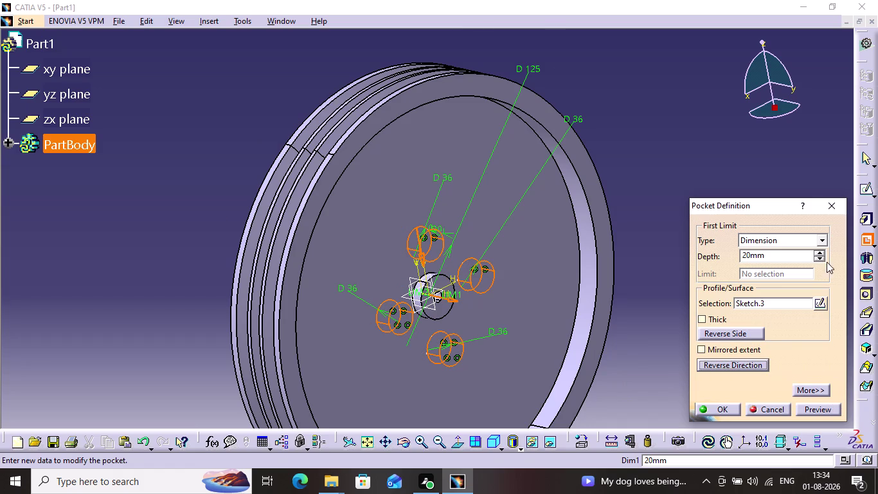
click(819, 252)
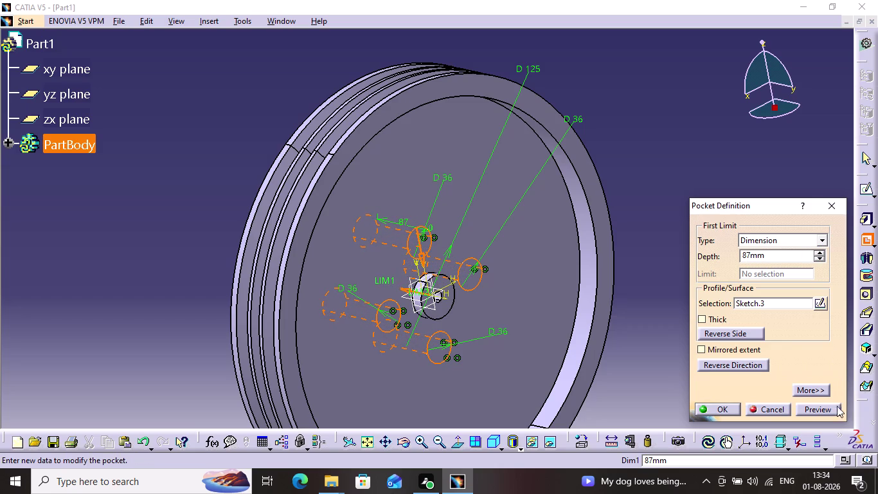
click(821, 409)
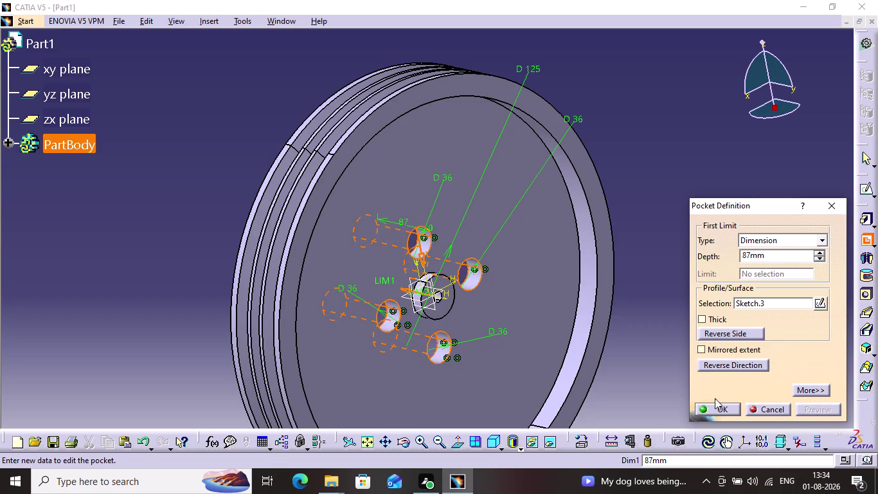
click(729, 403)
click(672, 315)
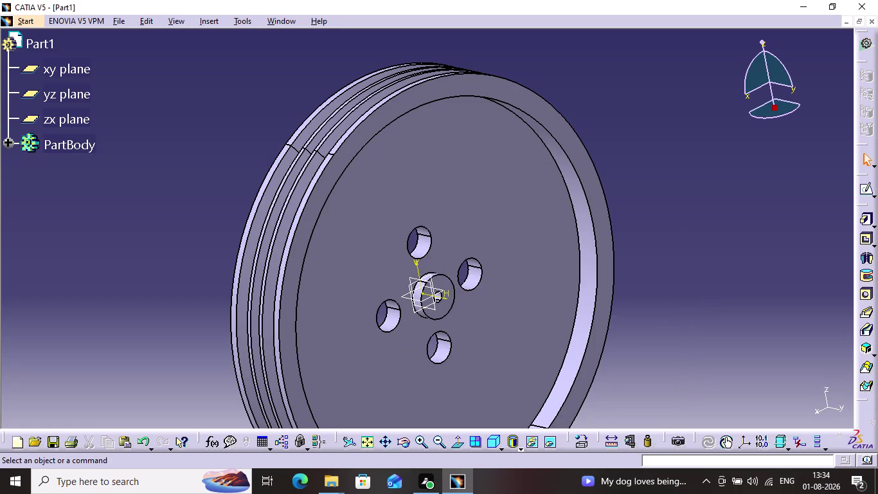
Change the shaft profile dimension to 12 and rebuild the shaft feature.
double_click(440, 300)
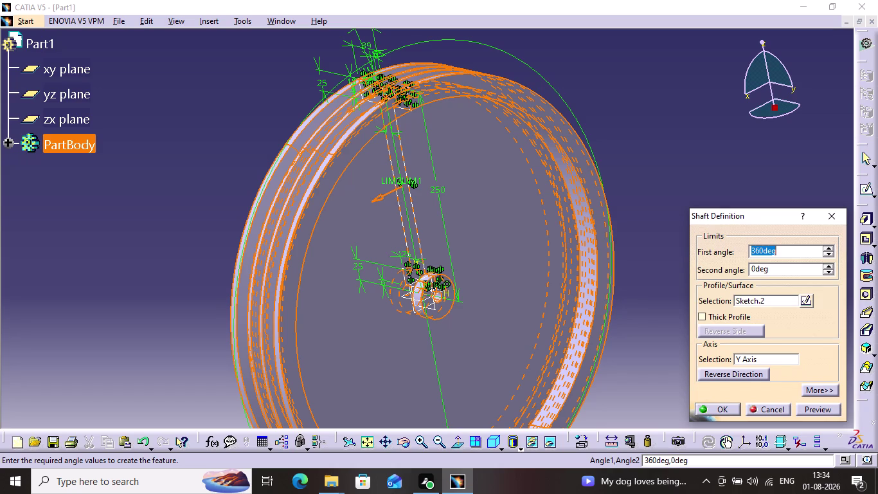
double_click(385, 280)
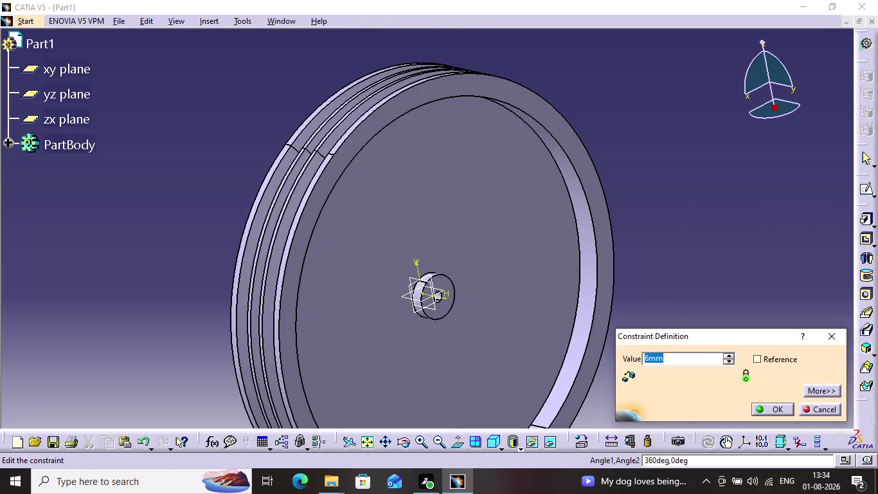
key(1)
key(2)
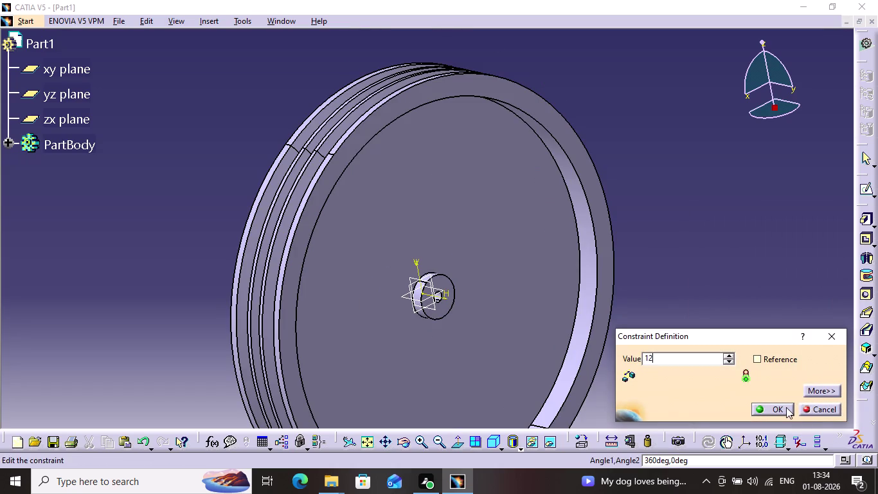
click(785, 406)
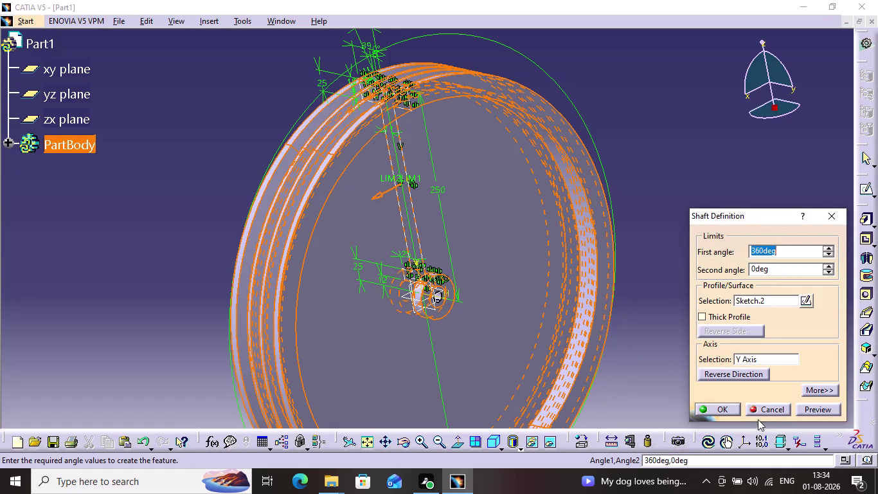
click(818, 413)
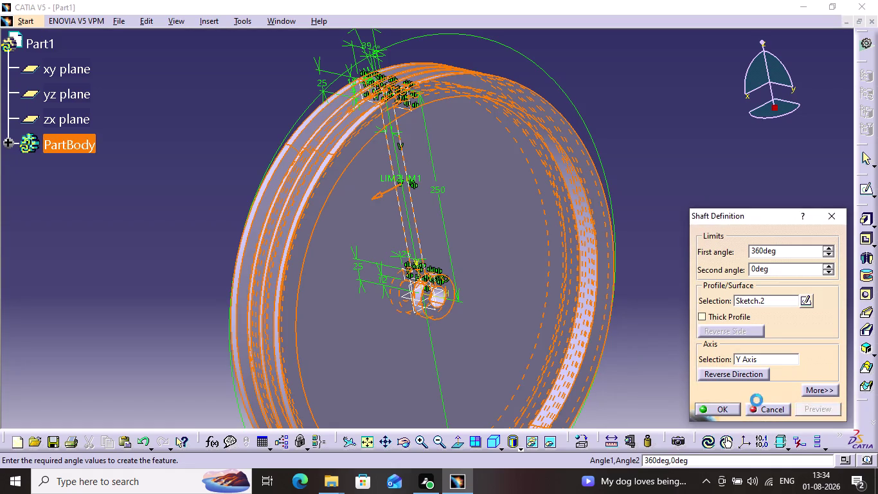
click(730, 407)
click(698, 326)
click(716, 308)
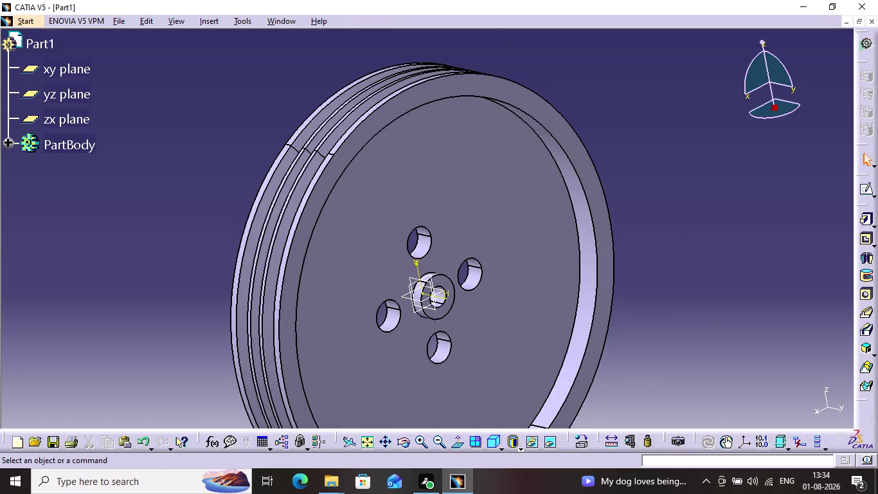
middle_drag(680, 295, 681, 293)
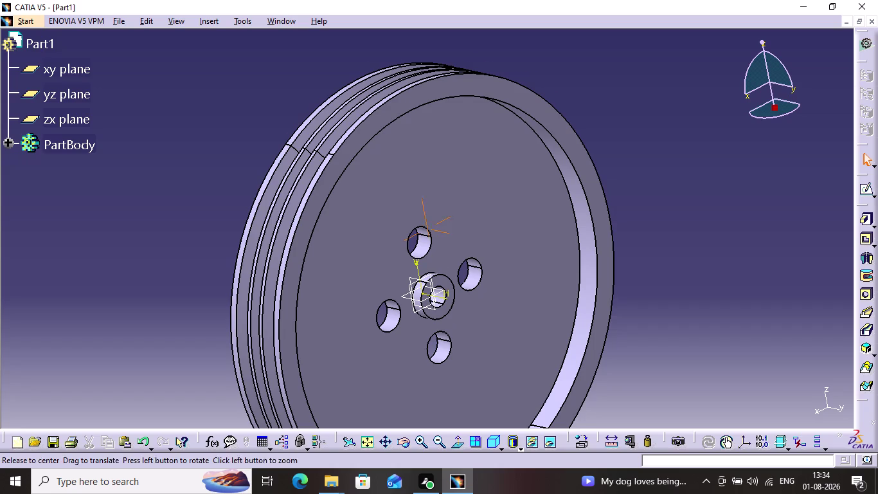
middle_drag(682, 293, 661, 223)
scroll(down, 3)
scroll(up, 3)
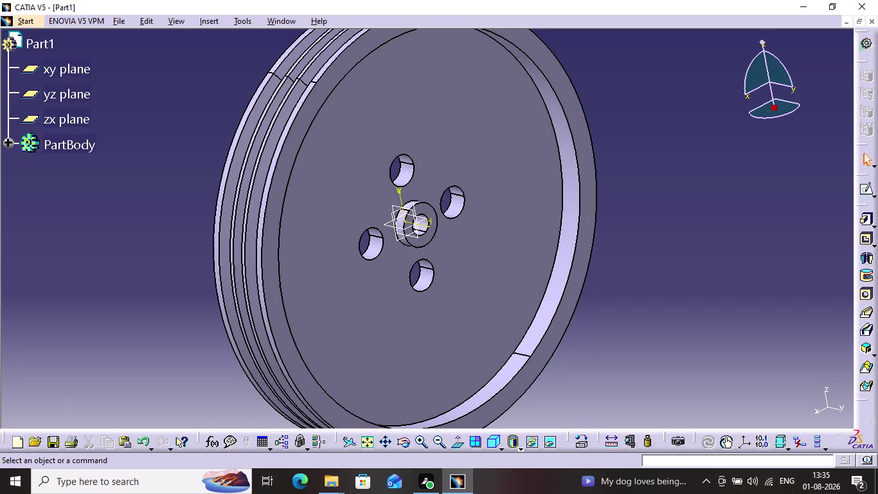
click(36, 25)
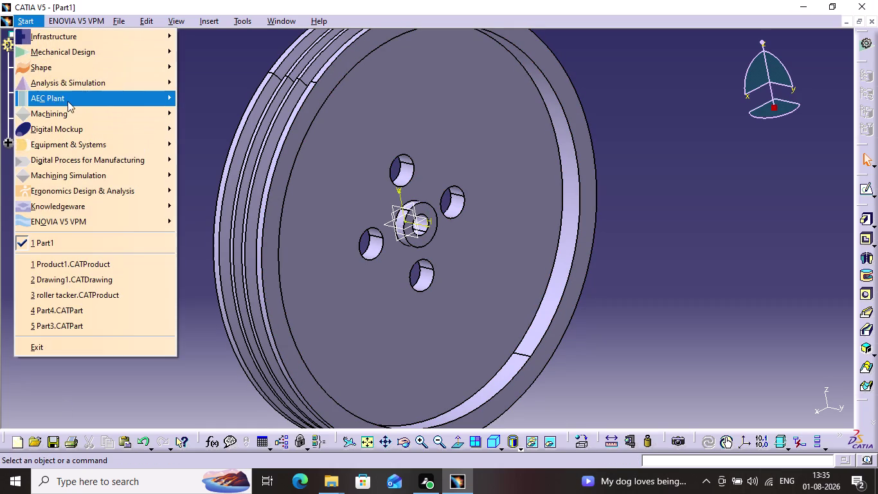
Create a new empty-layout A0 drawing in the Drafting workbench.
click(92, 46)
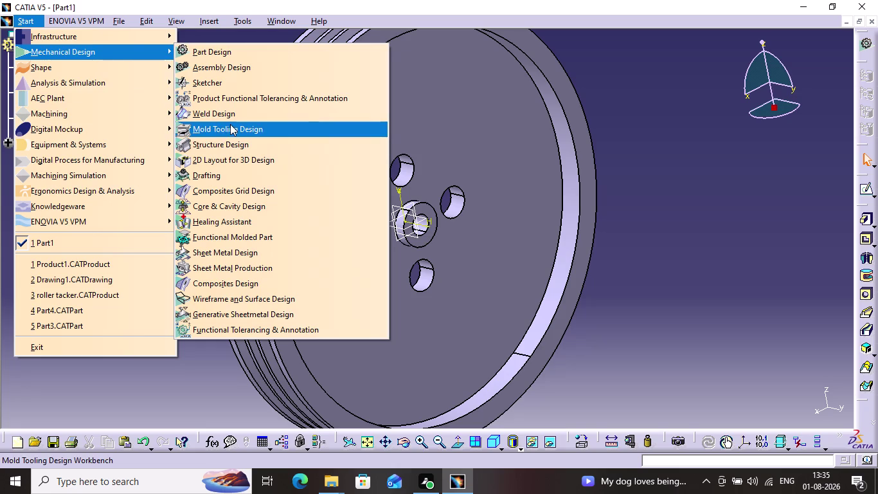
click(239, 175)
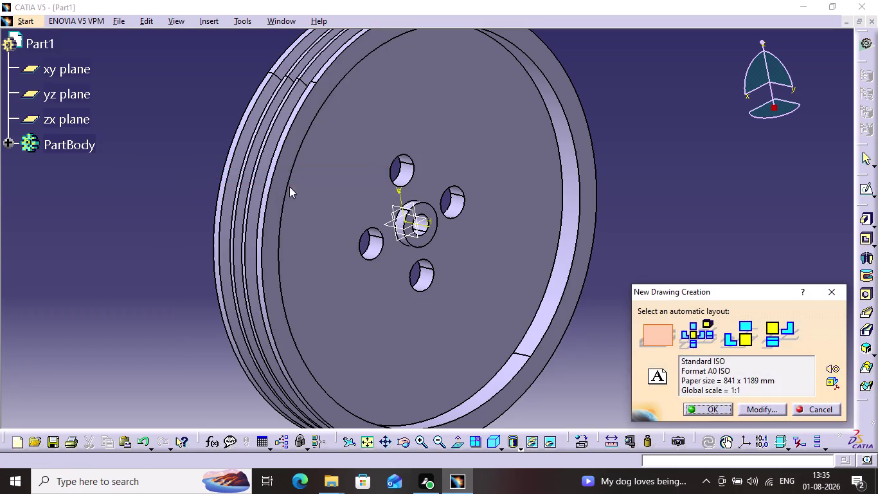
click(656, 336)
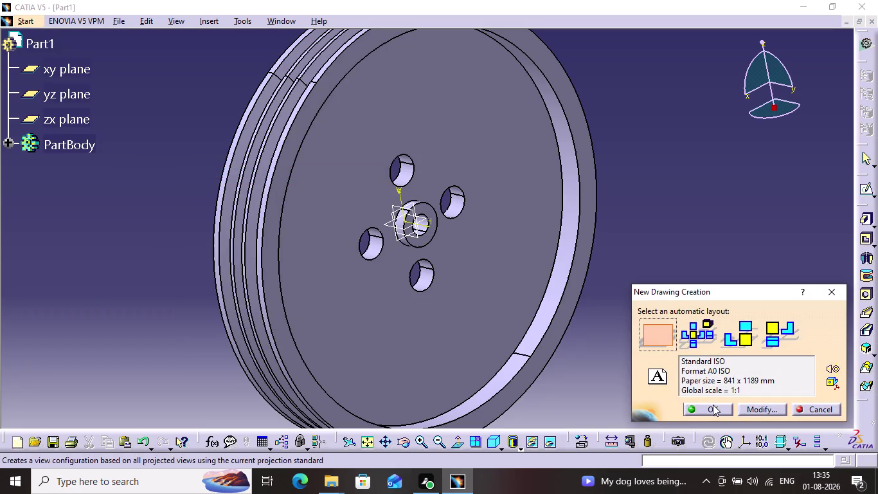
click(712, 404)
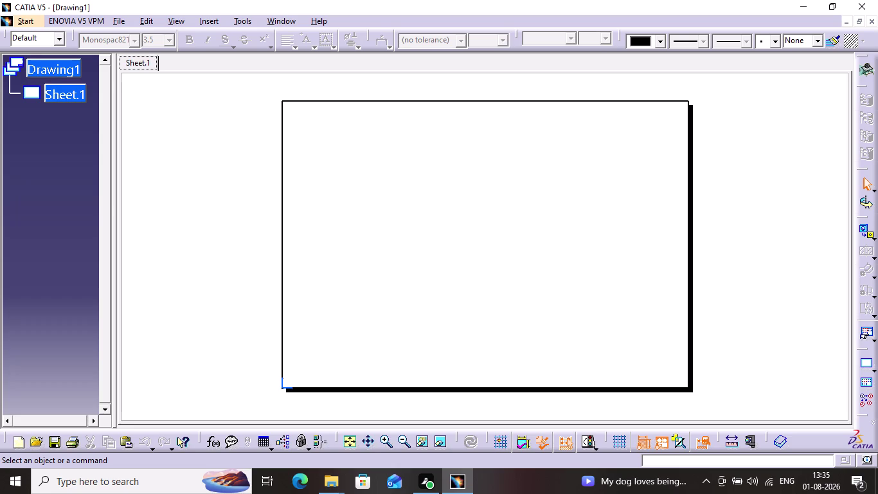
click(211, 23)
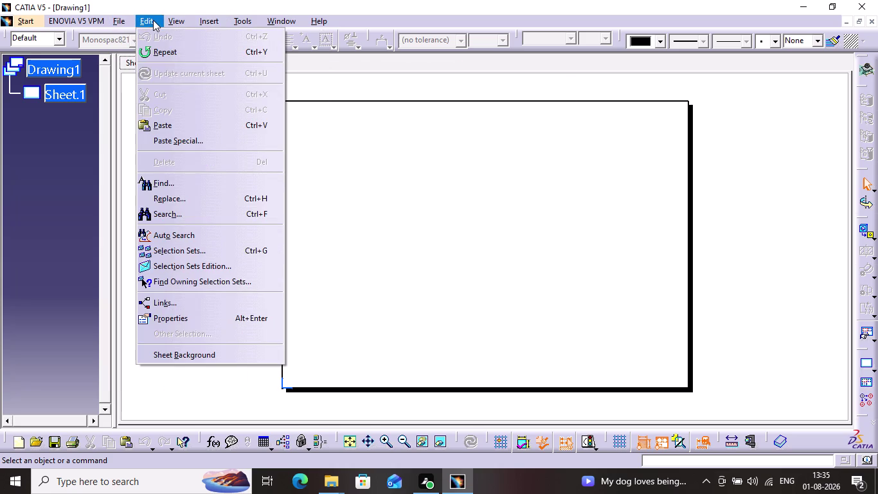
Enter Sheet Background editing from the Edit menu.
click(153, 20)
click(145, 20)
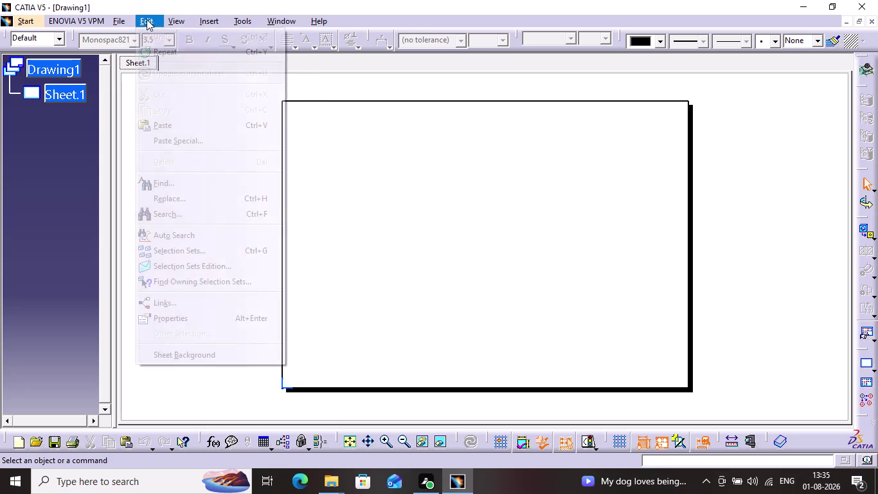
click(210, 354)
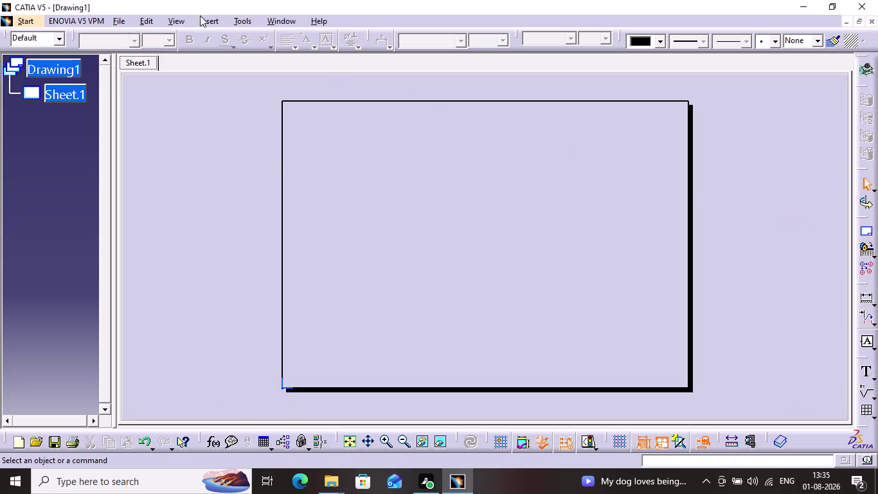
click(203, 16)
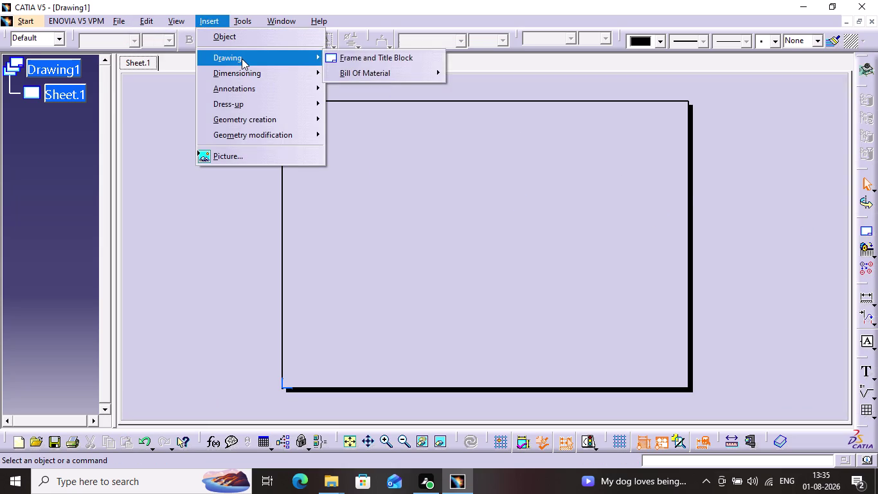
Insert the Drawing Titleblock Sample Enovia 1 frame and title block.
click(408, 60)
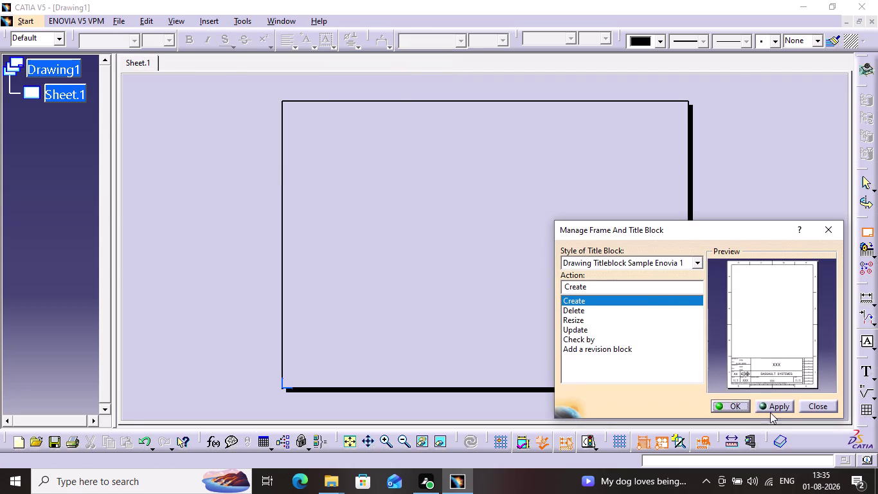
click(779, 403)
click(727, 404)
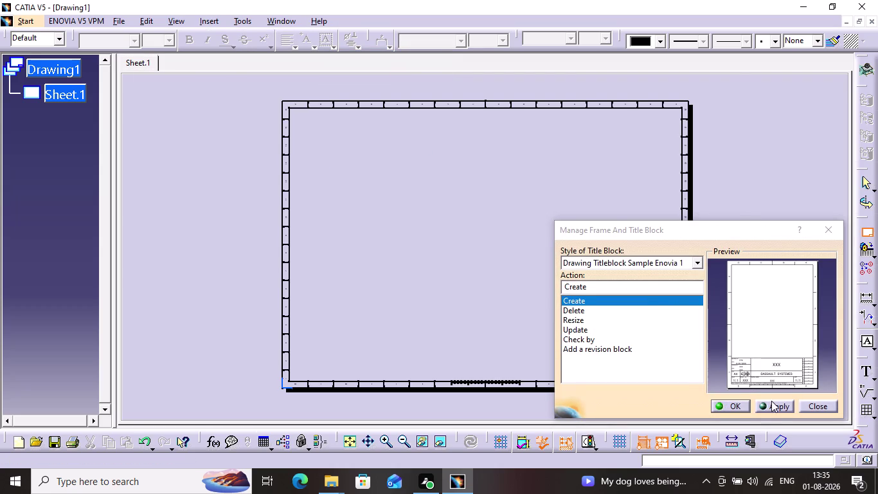
click(738, 403)
Zoom in closer on the A0 sheet.
right_click(0, 439)
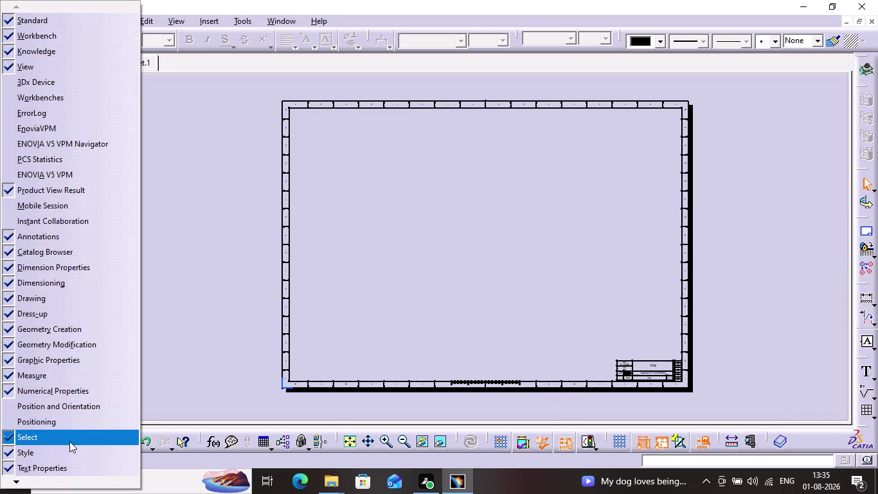
click(291, 213)
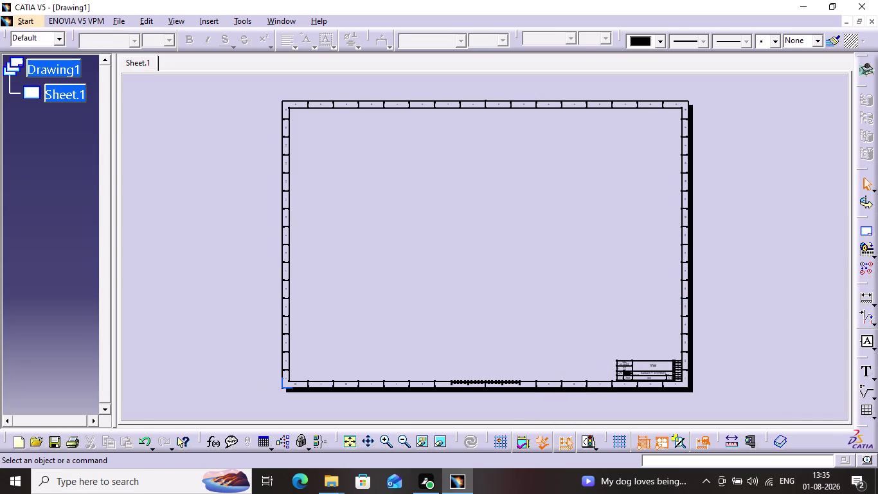
triple_click(384, 438)
triple_click(384, 437)
double_click(385, 439)
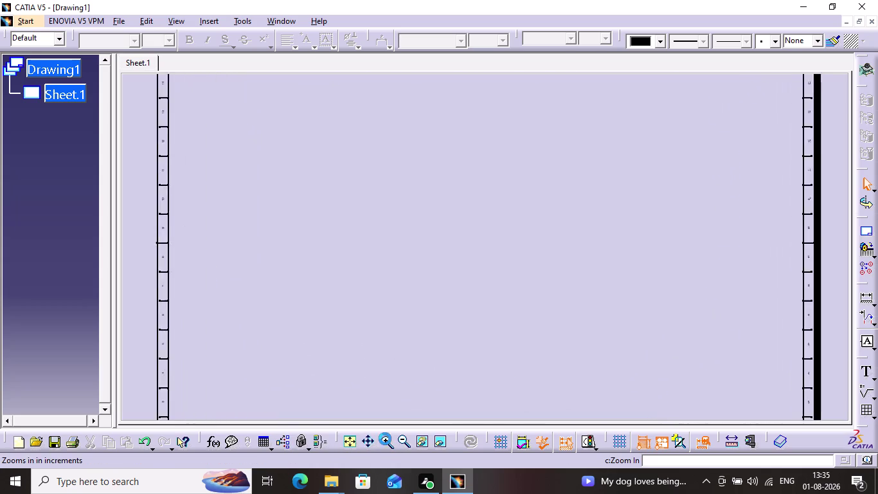
Fit the sheet in view and pan until the title block is centred.
click(385, 439)
click(364, 442)
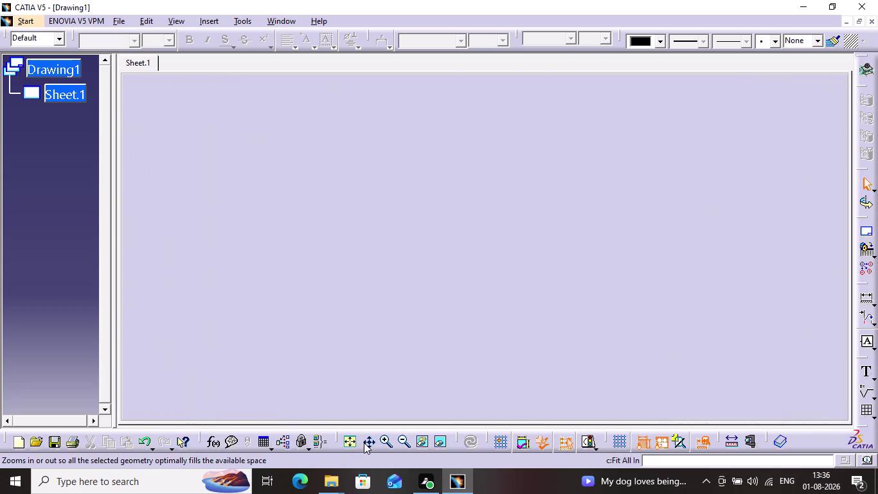
drag(486, 332, 59, 0)
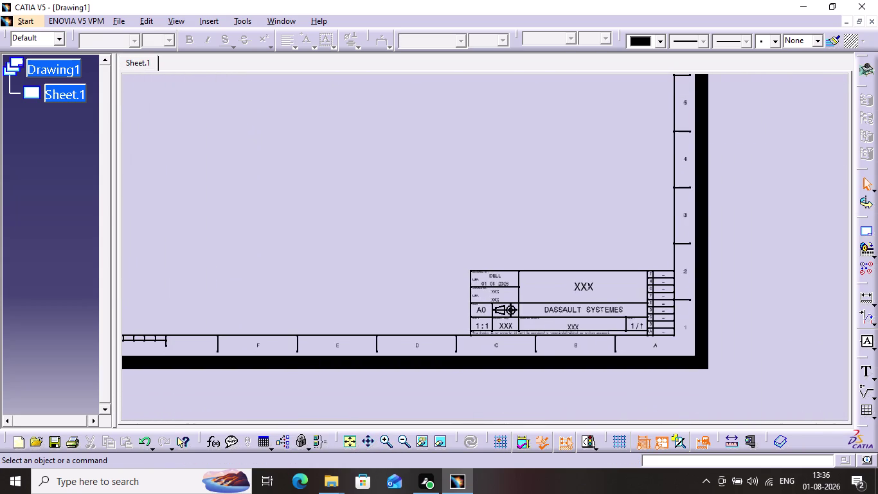
click(363, 435)
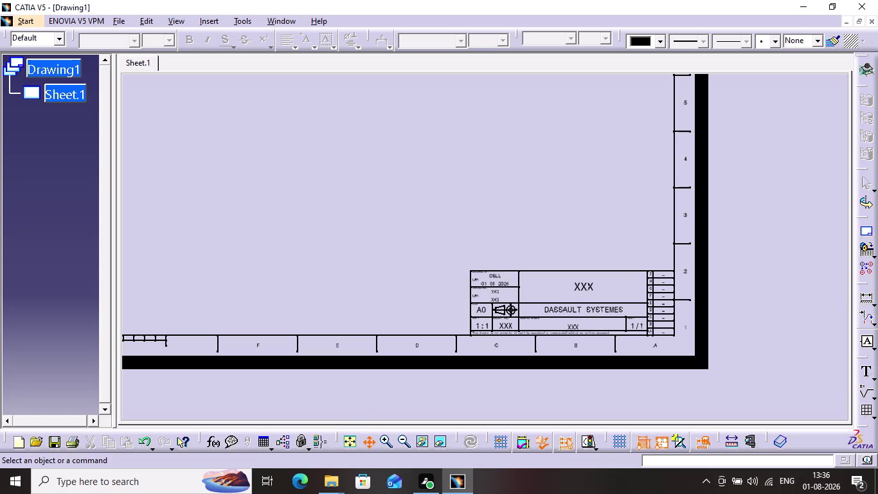
drag(412, 321, 366, 258)
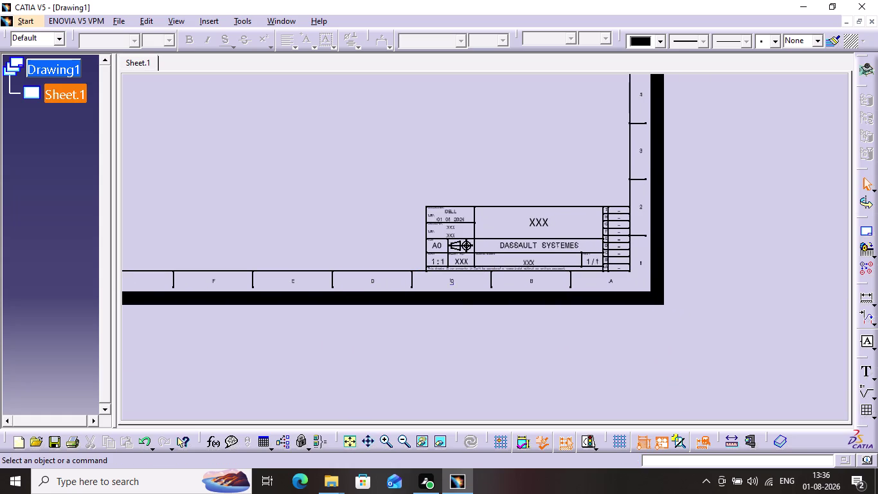
double_click(450, 213)
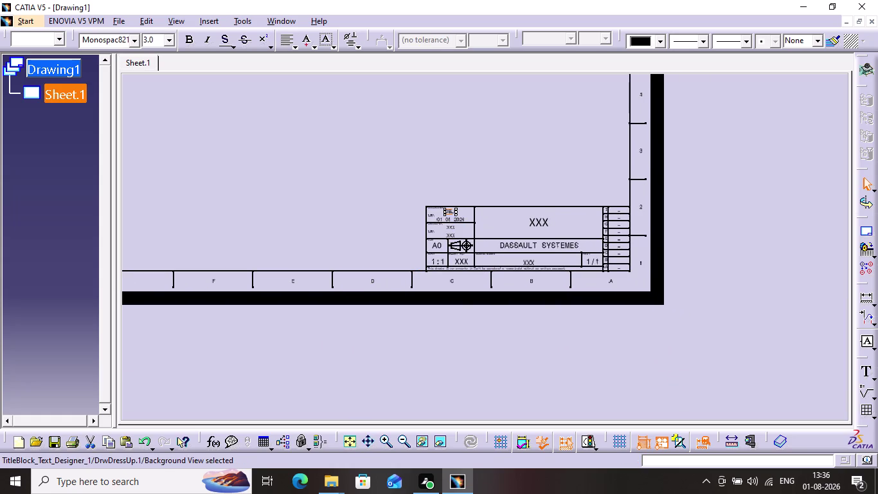
Enter 'Suresh' as the designer name and open the bottom-row XXX placeholder.
double_click(450, 212)
double_click(451, 213)
click(450, 212)
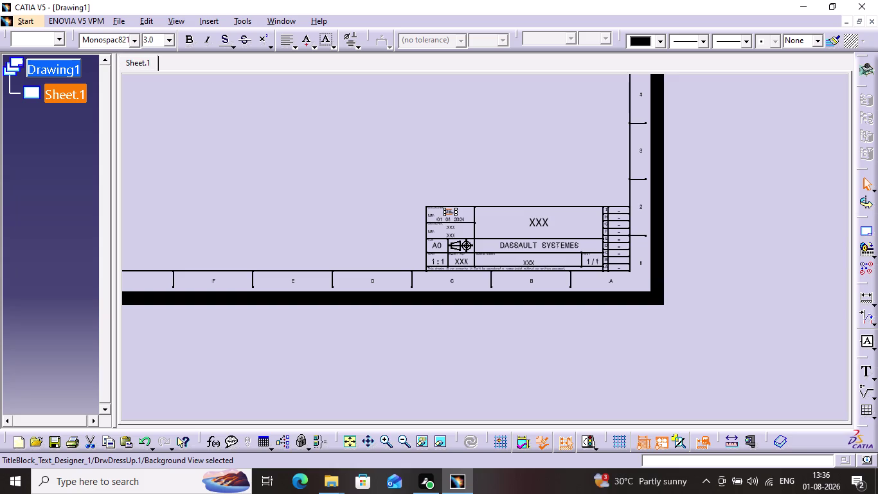
double_click(451, 212)
triple_click(451, 211)
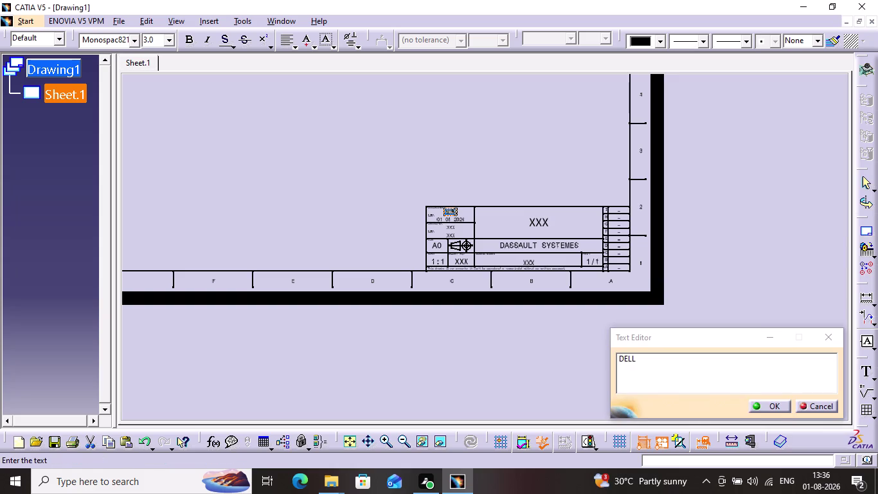
click(656, 358)
click(655, 359)
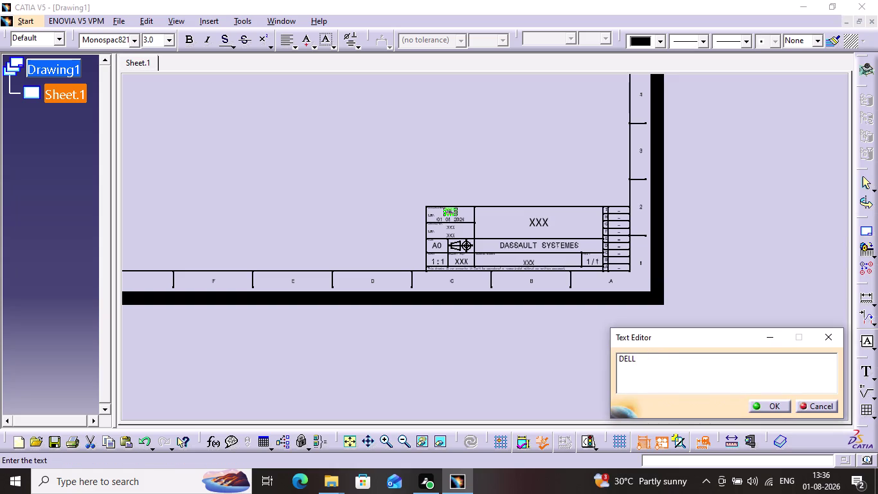
double_click(655, 361)
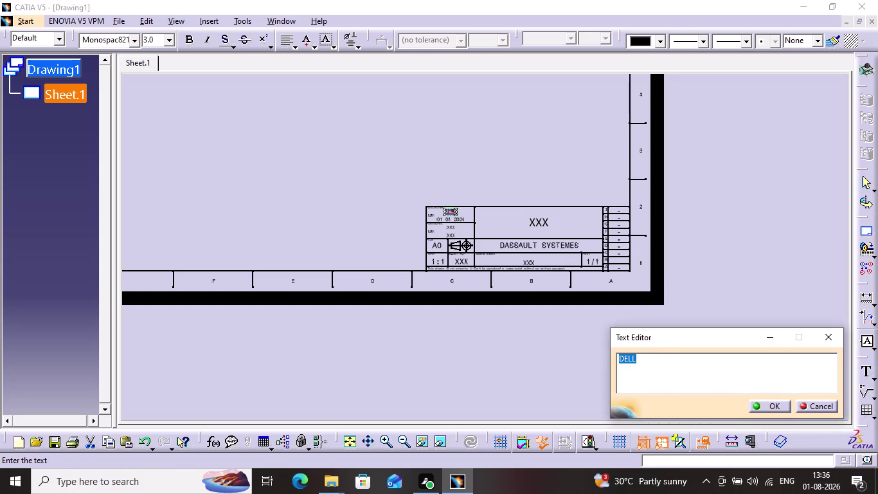
text(Su)
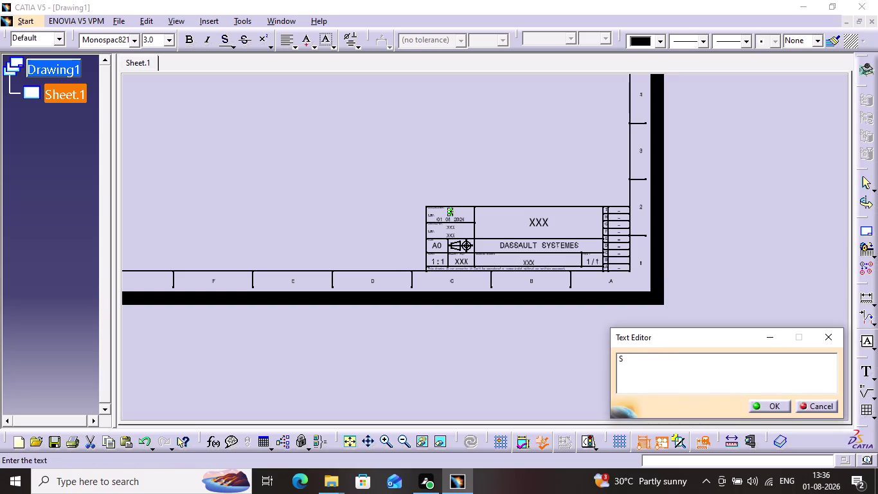
text(resh)
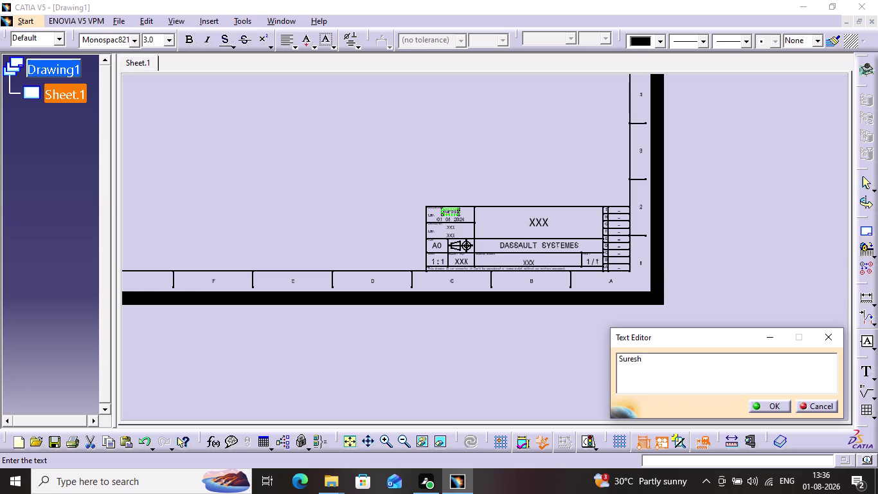
key(Return)
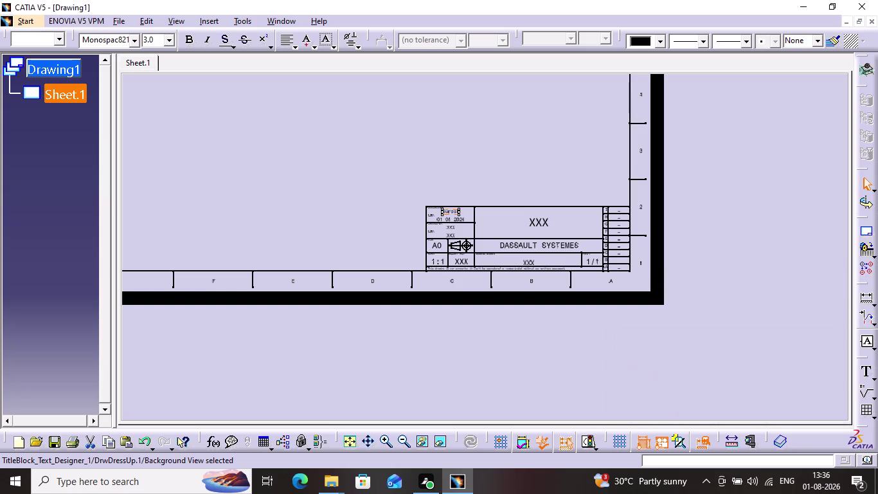
double_click(547, 259)
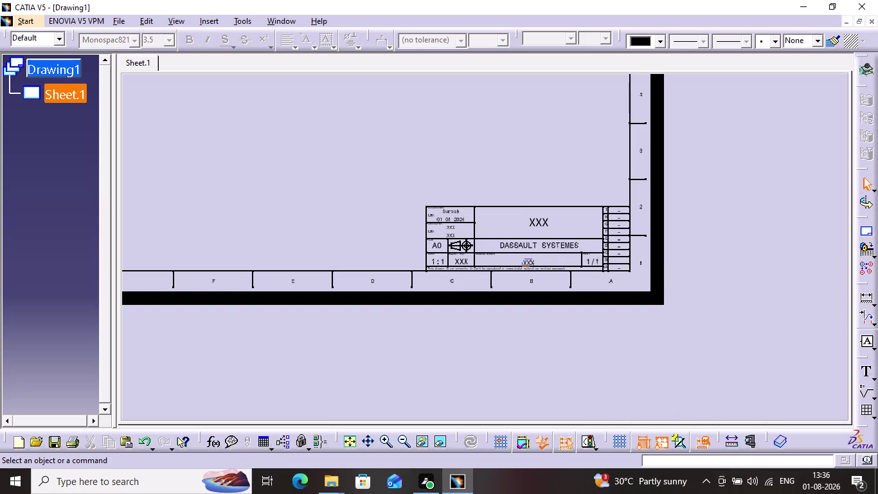
double_click(529, 260)
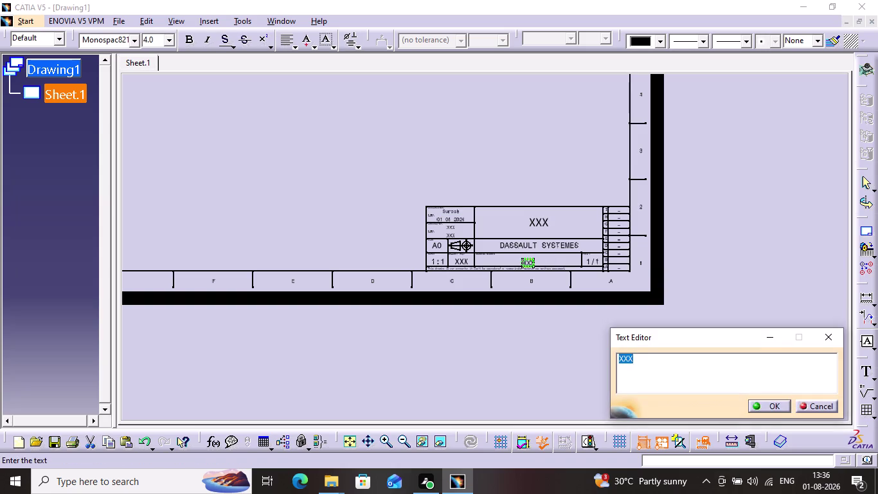
Clear the bottom-row XXX and type 'V-Belt' into the main title.
key(1)
key(Return)
double_click(553, 225)
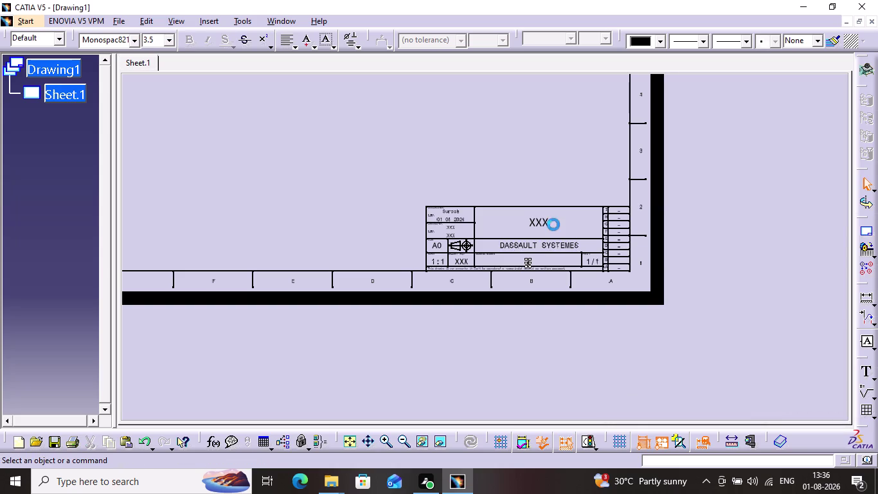
double_click(546, 225)
double_click(546, 225)
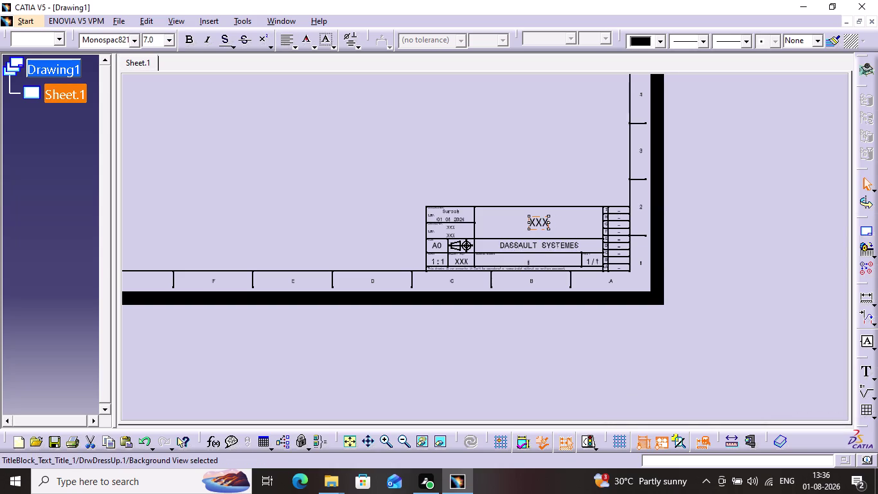
double_click(546, 225)
double_click(533, 231)
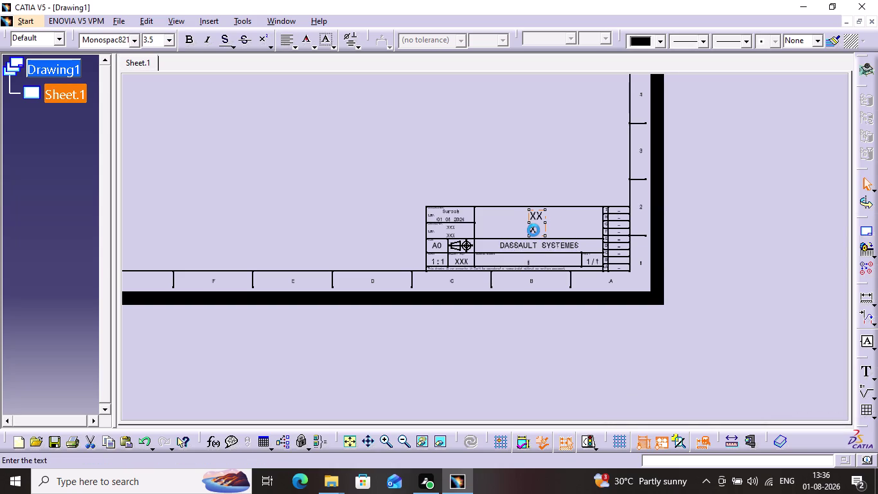
key(BackSpace)
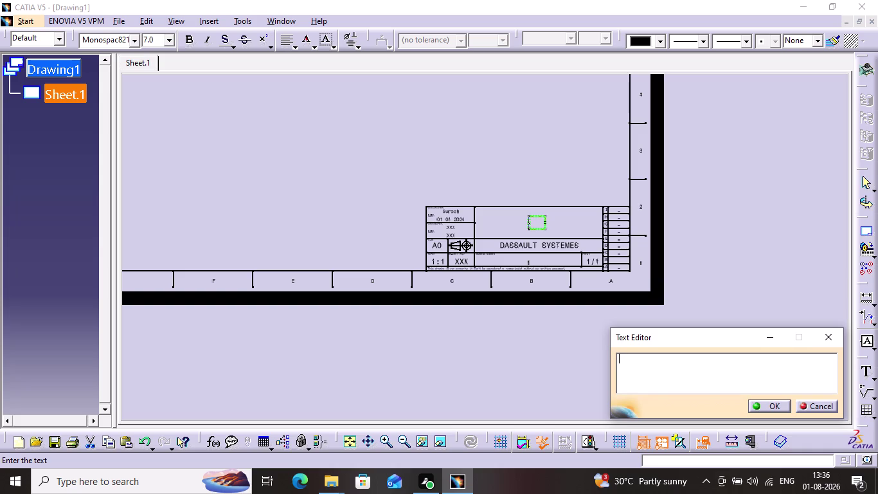
text(V-)
text(Be)
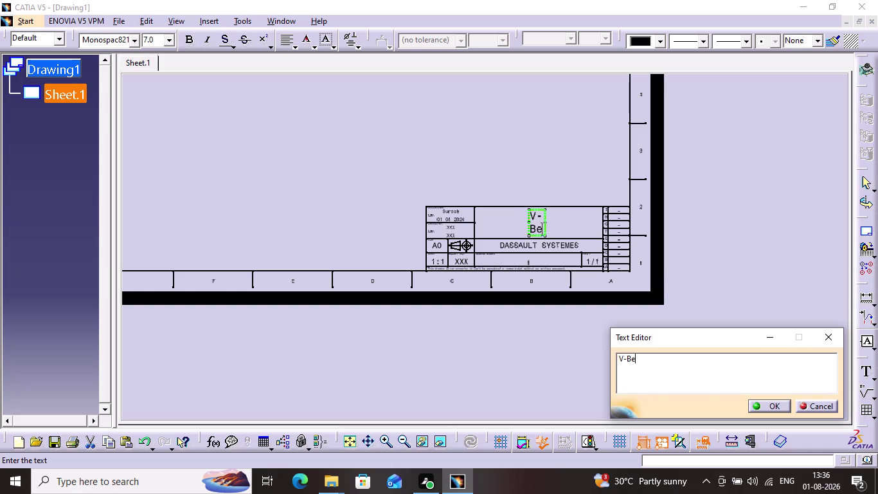
text(l)
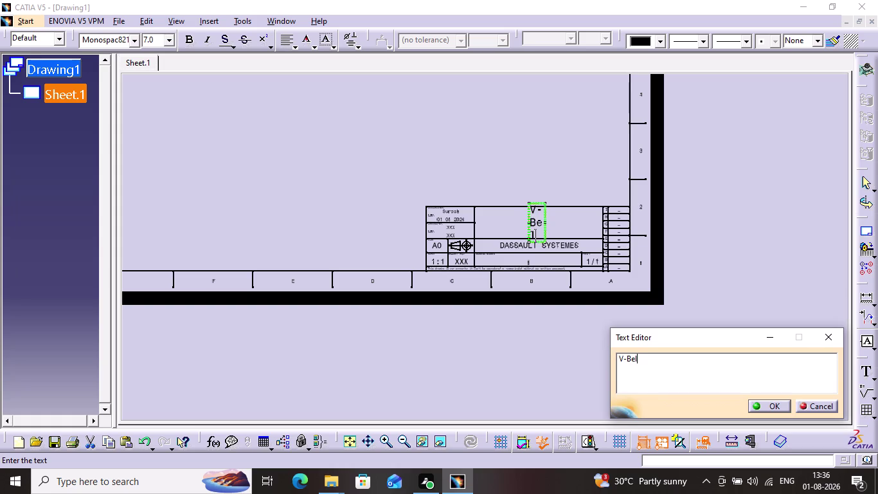
text(t)
Resize and reposition the wrapped 'V-Belt' title text frame.
drag(527, 202, 530, 207)
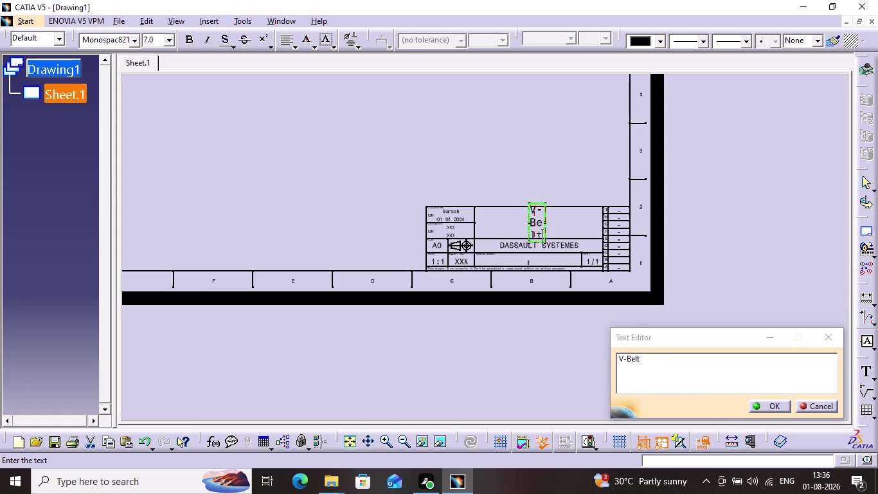
drag(530, 206, 535, 214)
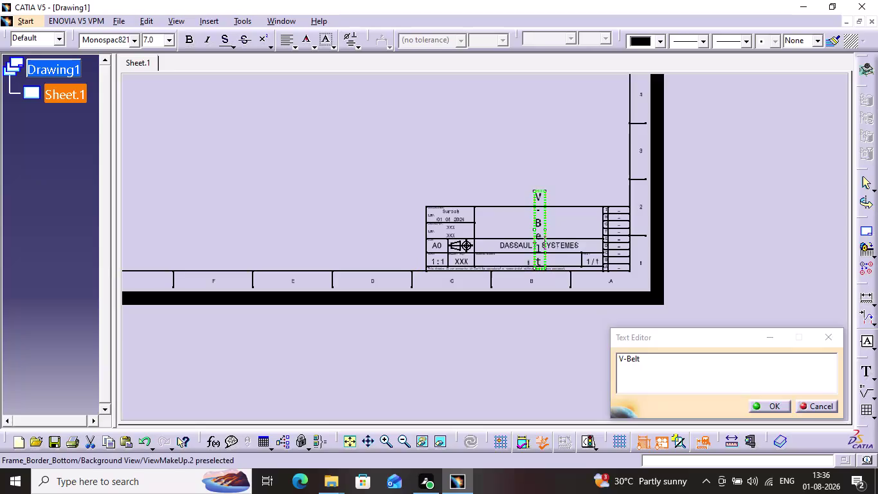
drag(543, 268, 543, 239)
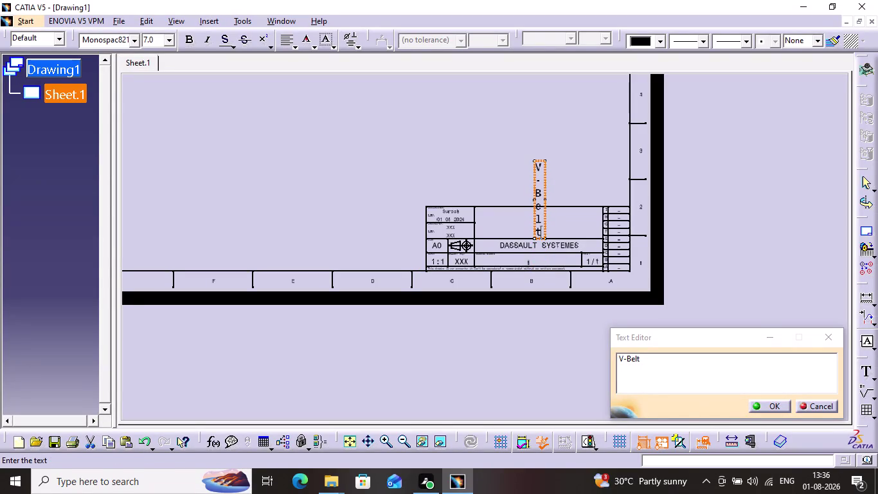
drag(545, 161, 558, 165)
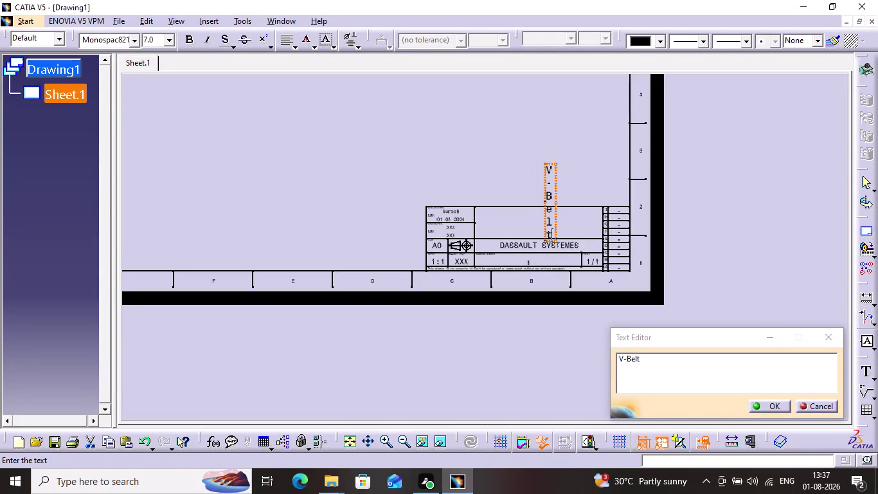
click(555, 162)
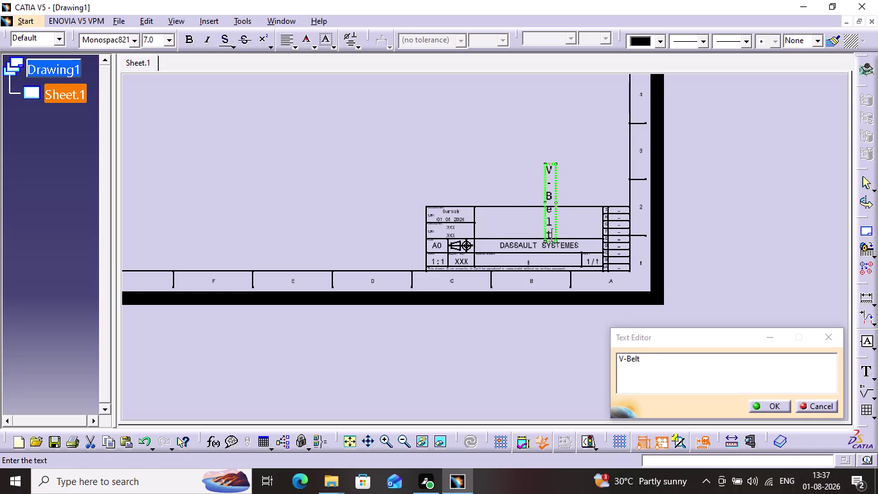
drag(553, 202, 574, 198)
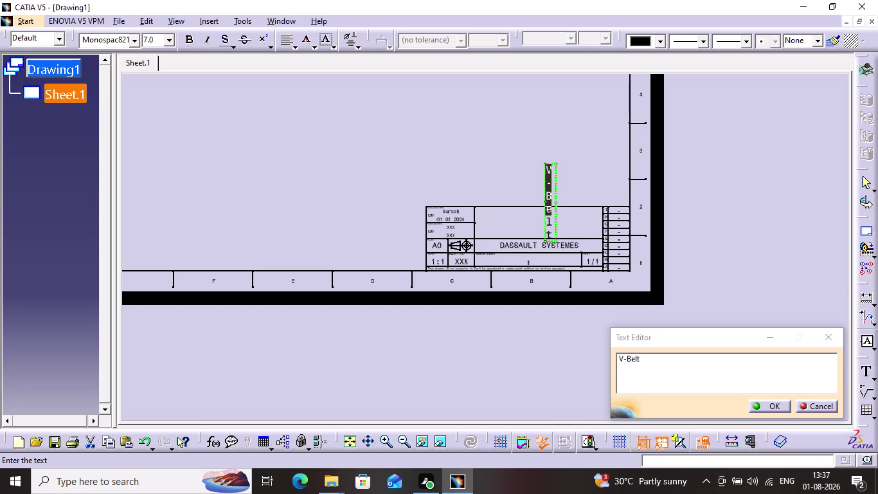
click(556, 204)
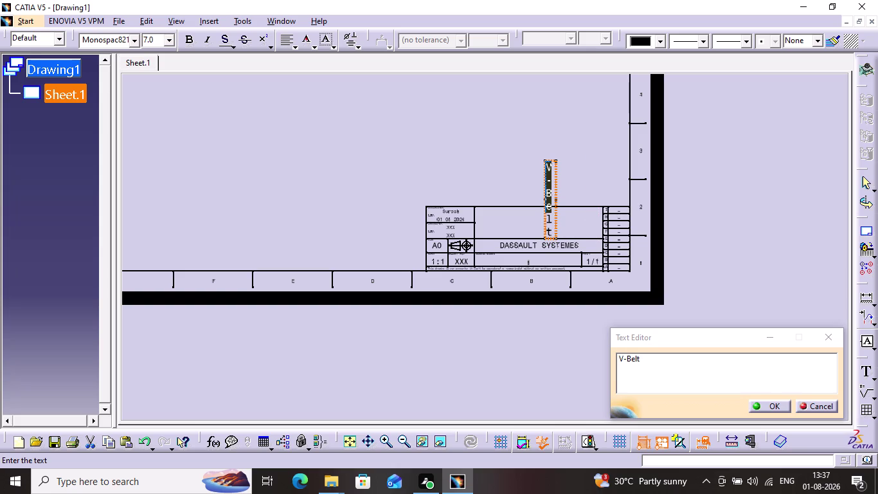
Undo the 'V-Belt' title edits, restoring the XXX placeholder.
key(ctrl+z)
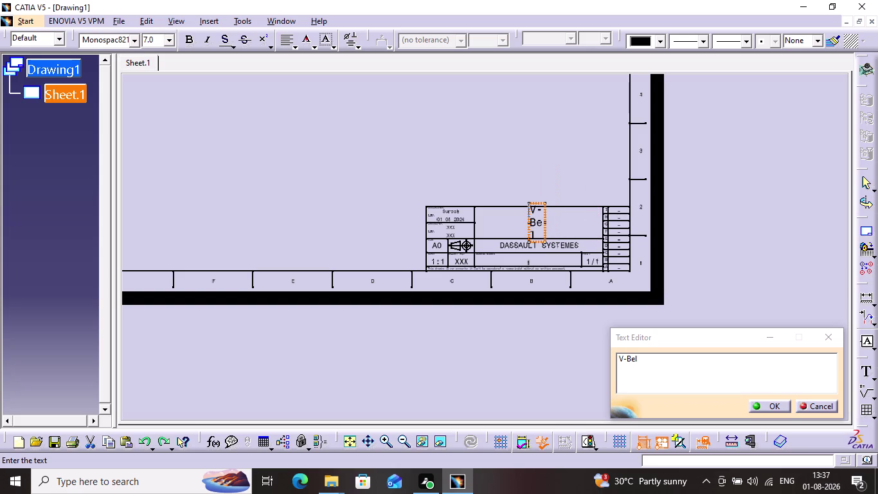
key(ctrl+z)
key(ctrl+z)
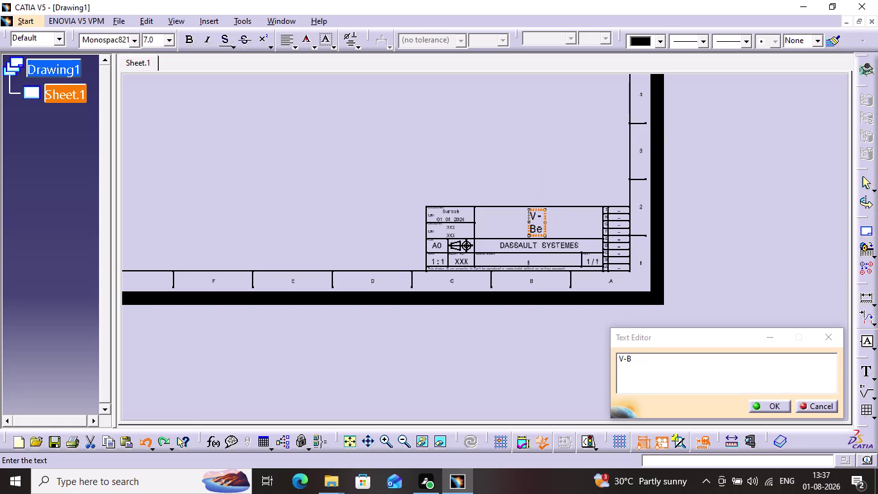
key(ctrl+z)
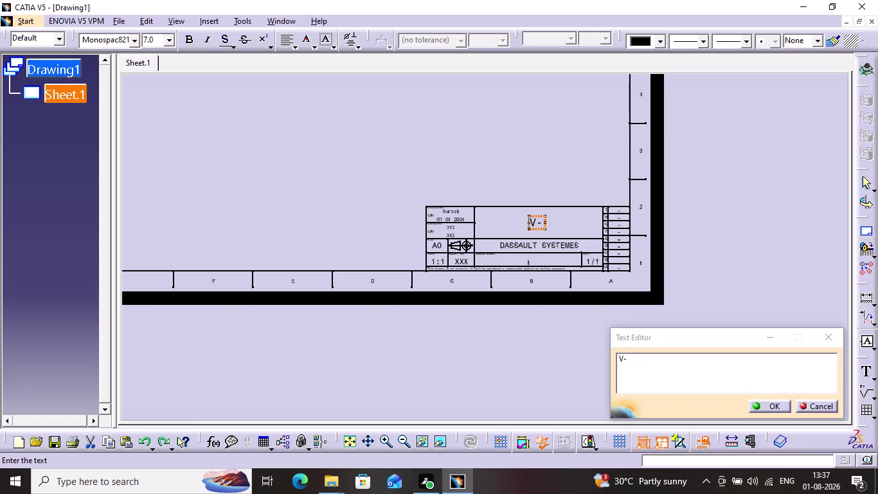
key(ctrl+z)
key(ctrl+z)
key(ctrl+z)
key(ctrl+z)
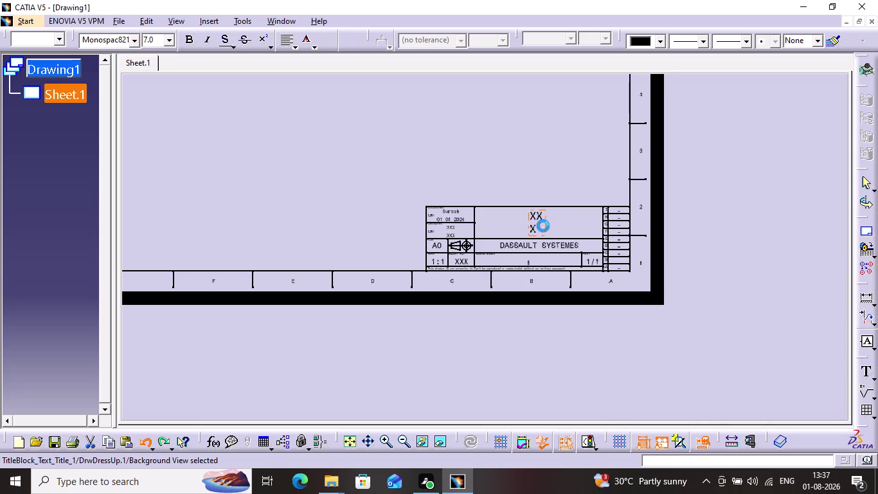
Undo the last change and replace the title block's XXX main title with 'V-Belt pulley'.
key(ctrl+z)
double_click(541, 218)
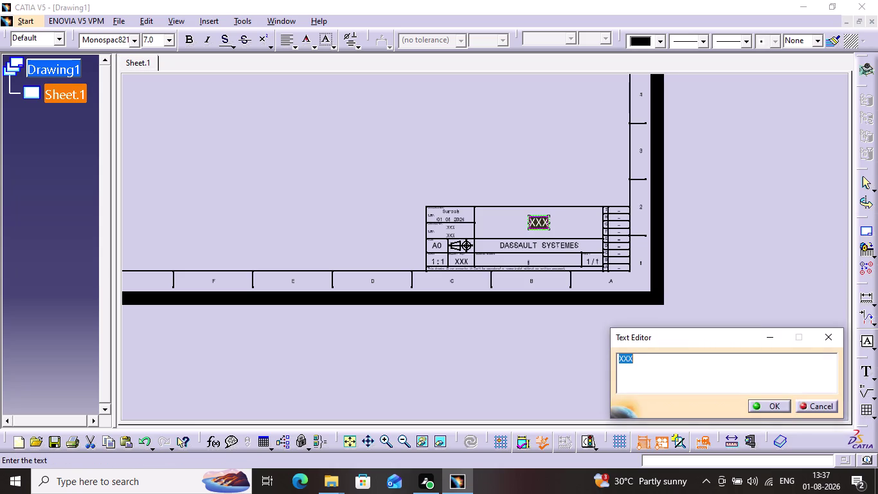
key(shift+v)
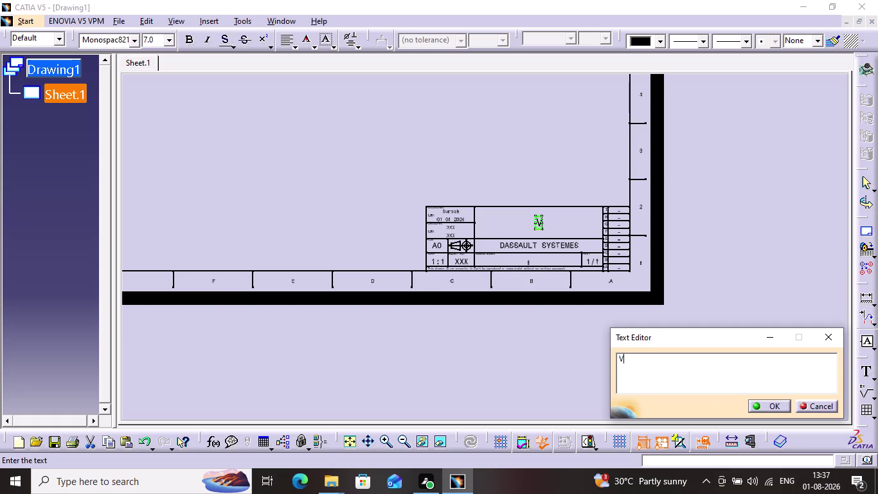
key(minus)
text(B)
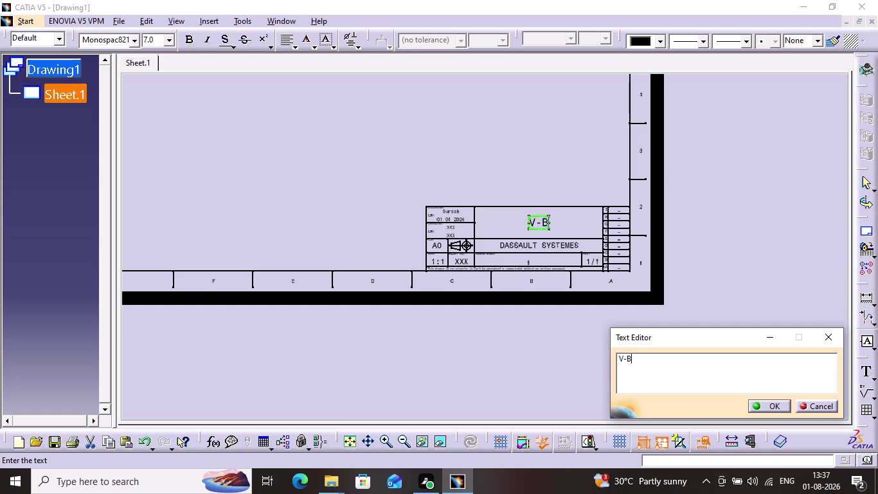
text(elt)
key(space)
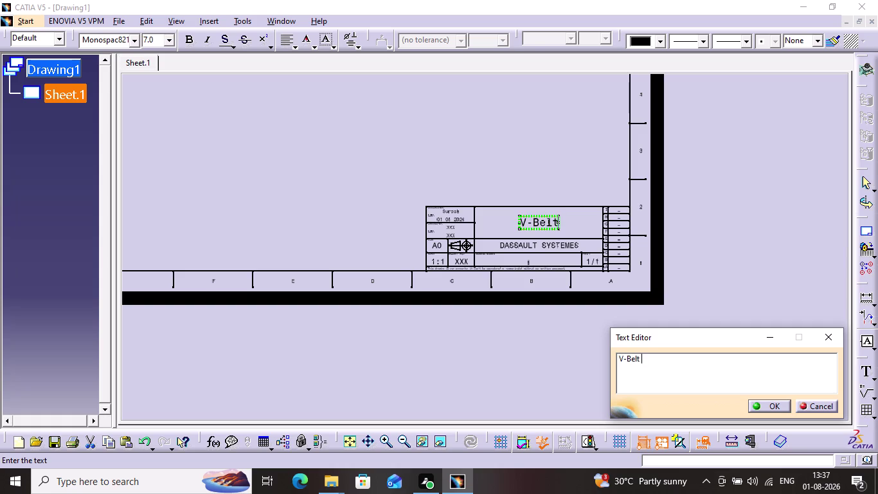
text(pu)
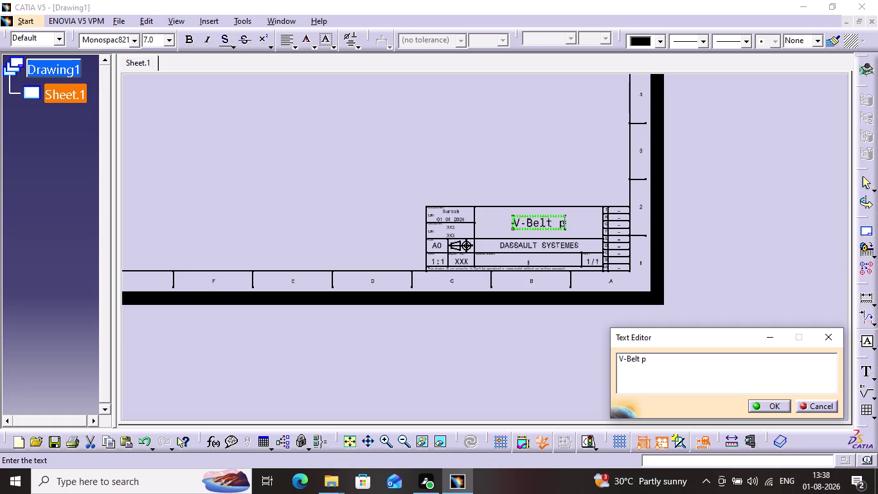
text(ll)
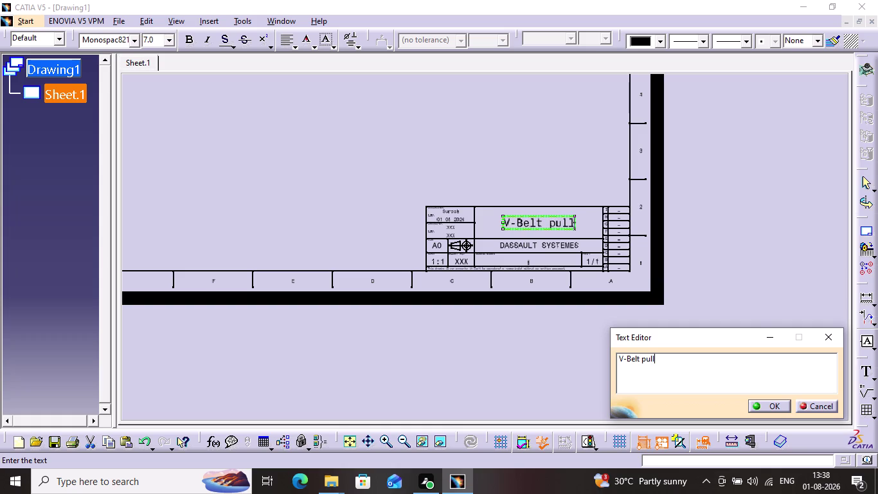
text(ey)
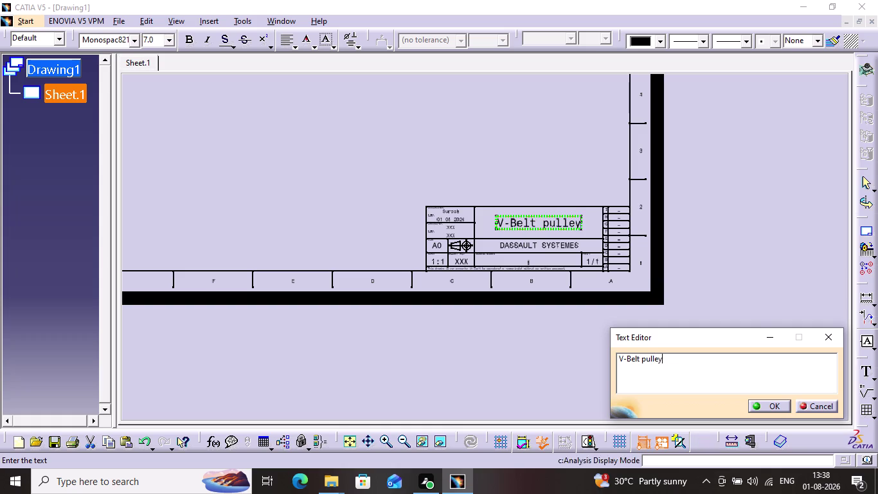
click(776, 400)
click(565, 334)
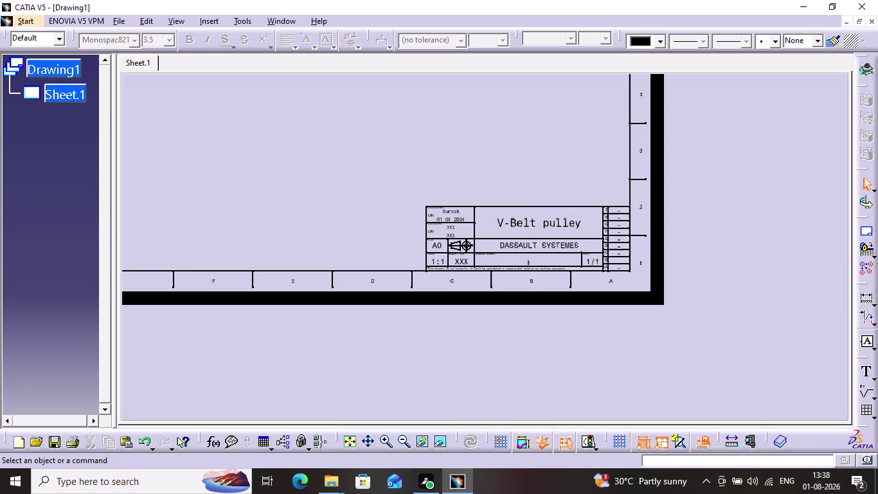
middle_drag(265, 192, 512, 300)
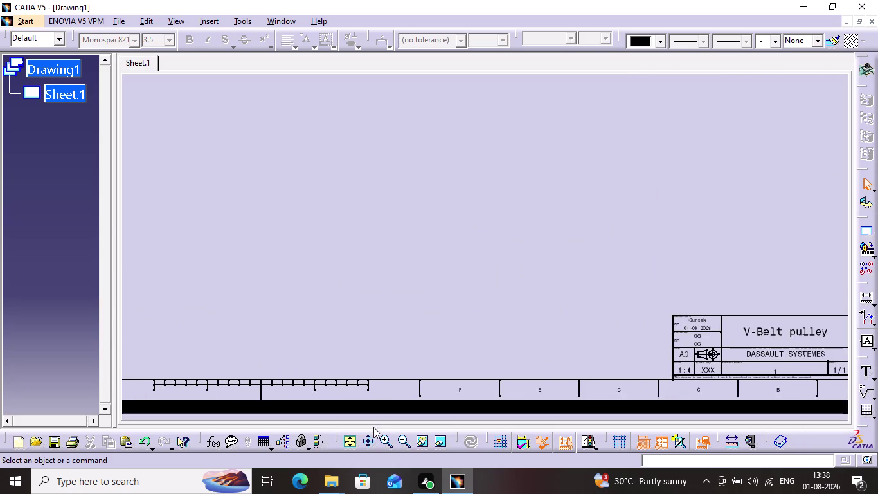
Fit the whole sheet in view and browse the Edit and Insert menus.
click(357, 443)
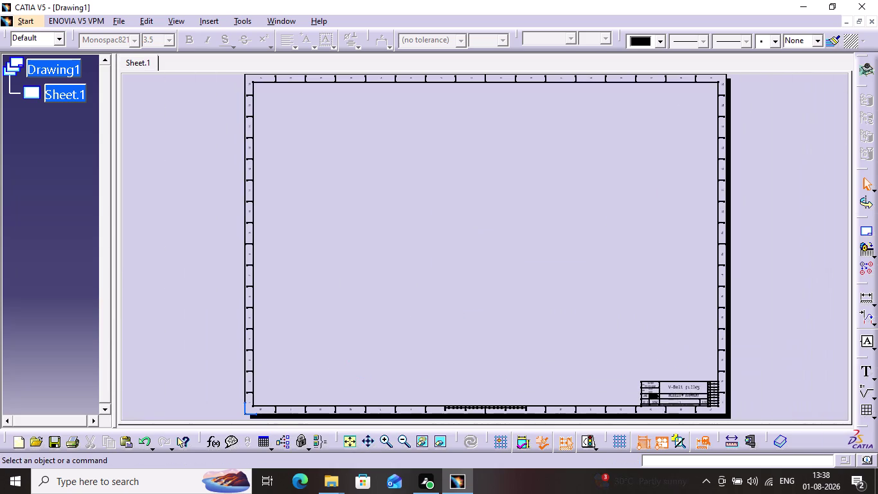
click(148, 27)
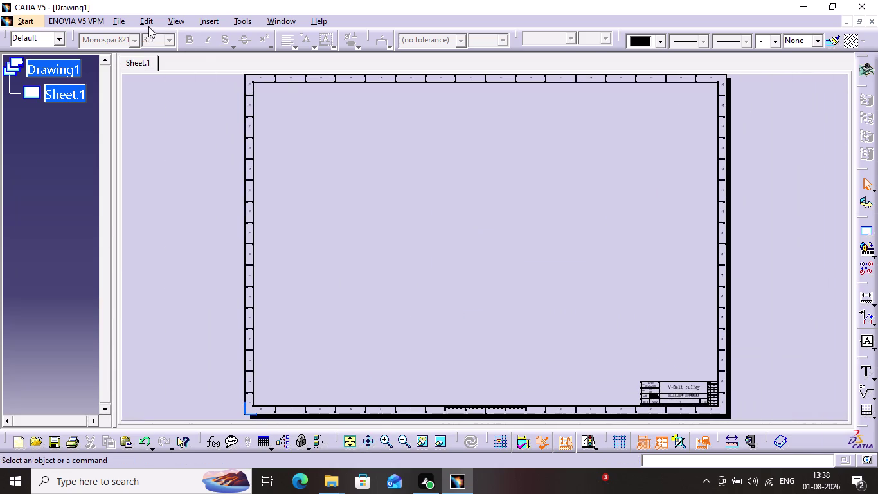
click(151, 25)
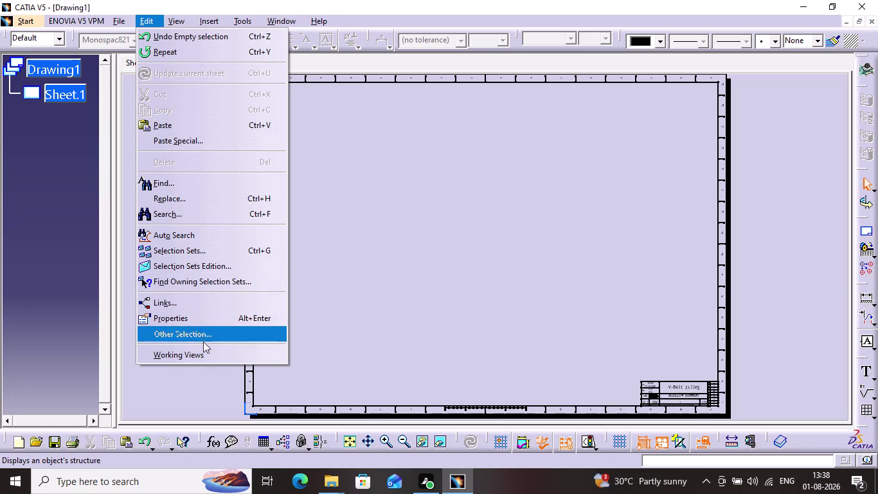
click(204, 355)
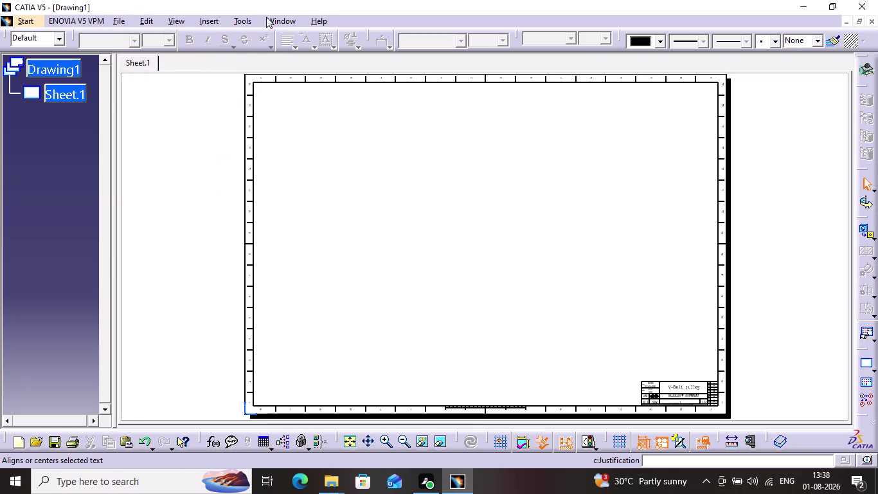
click(215, 20)
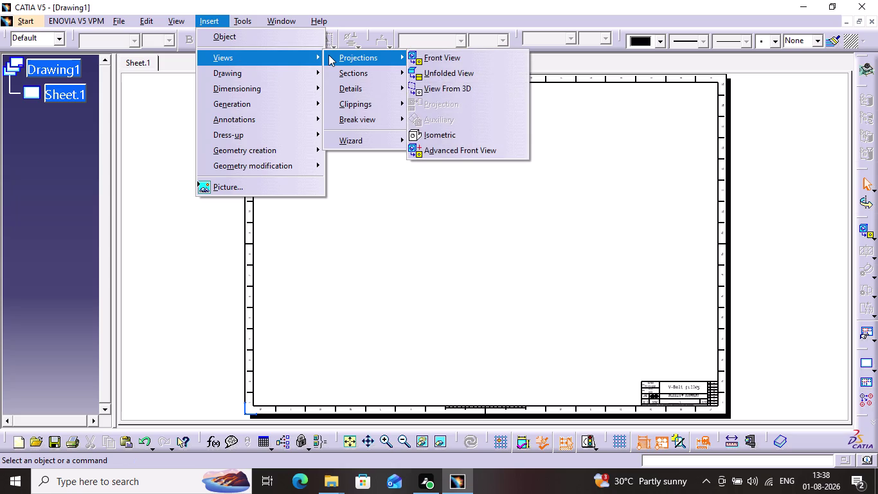
click(428, 63)
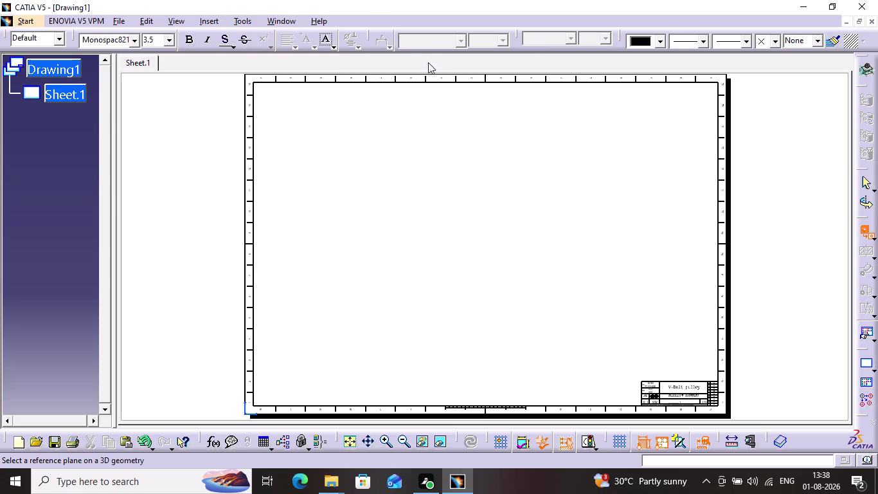
click(215, 22)
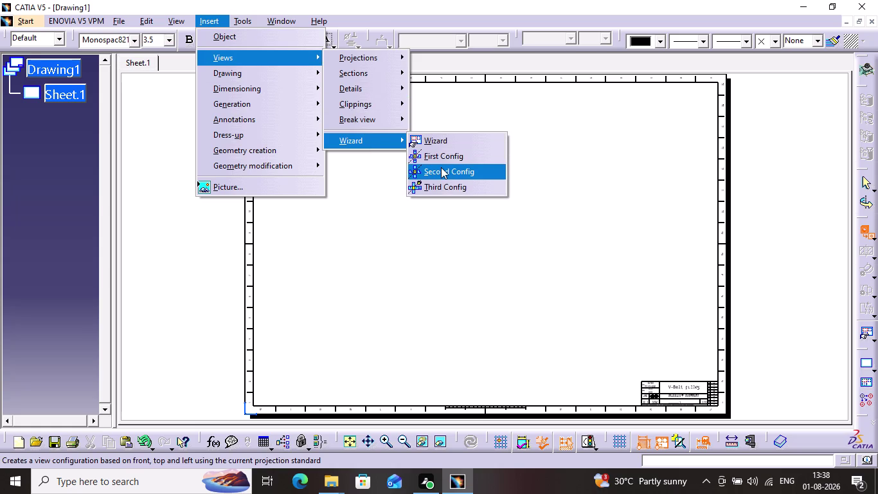
Browse the Tools menu, then launch the View Wizard from Insert > Views > Wizard.
click(441, 167)
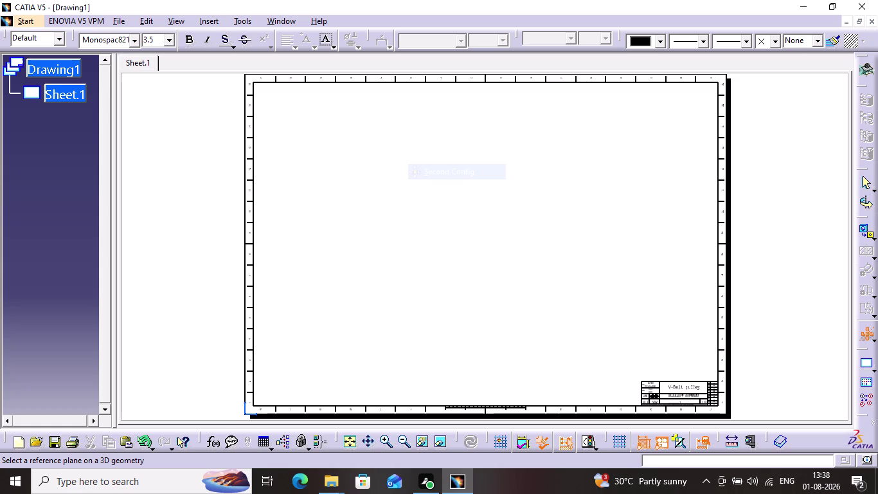
click(287, 22)
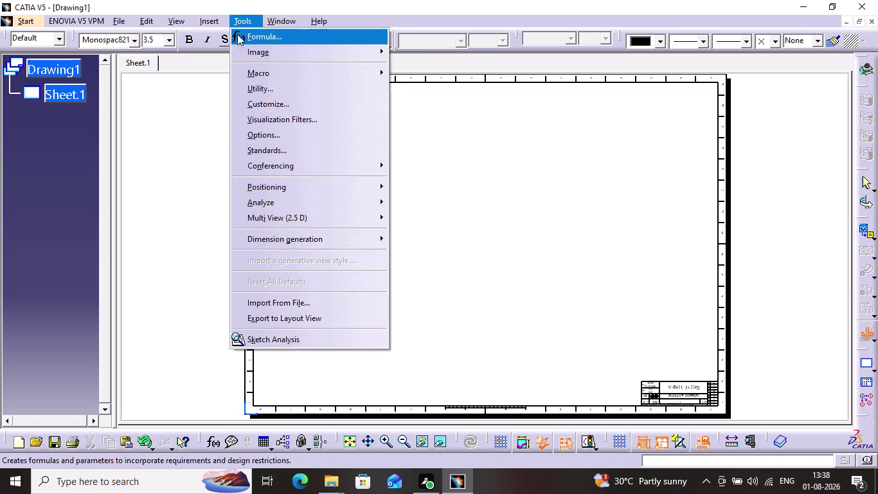
click(203, 22)
click(218, 18)
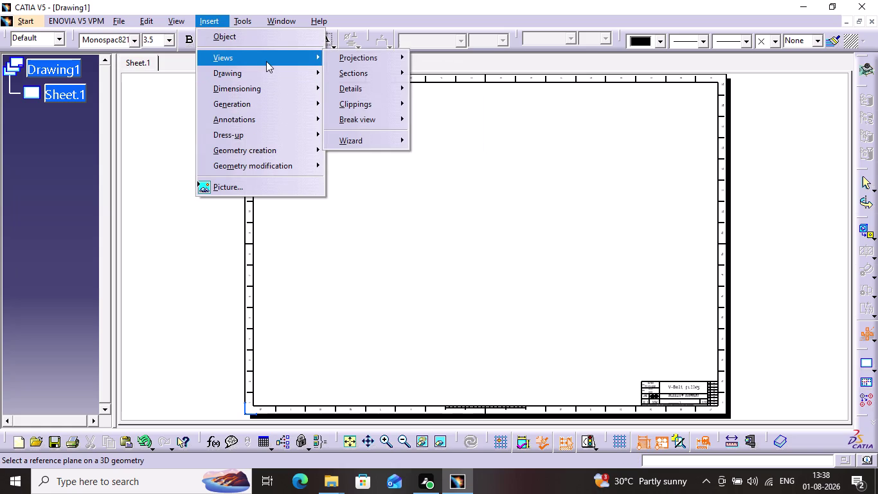
click(266, 61)
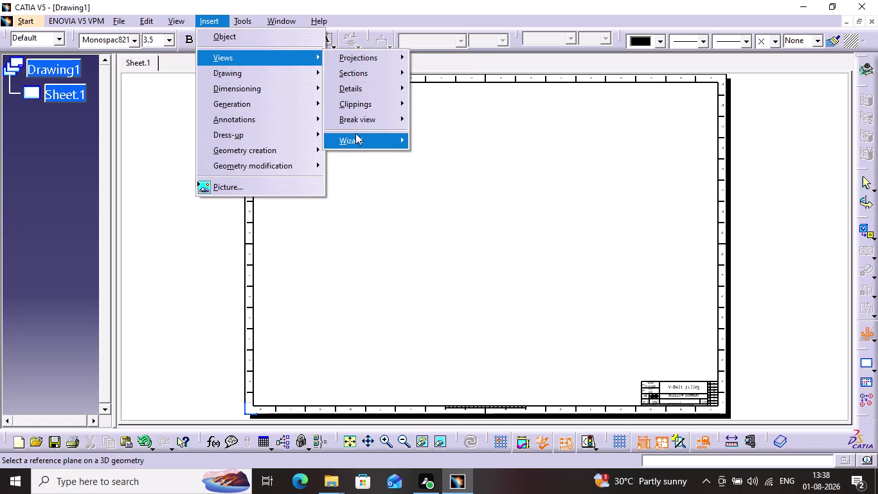
click(355, 133)
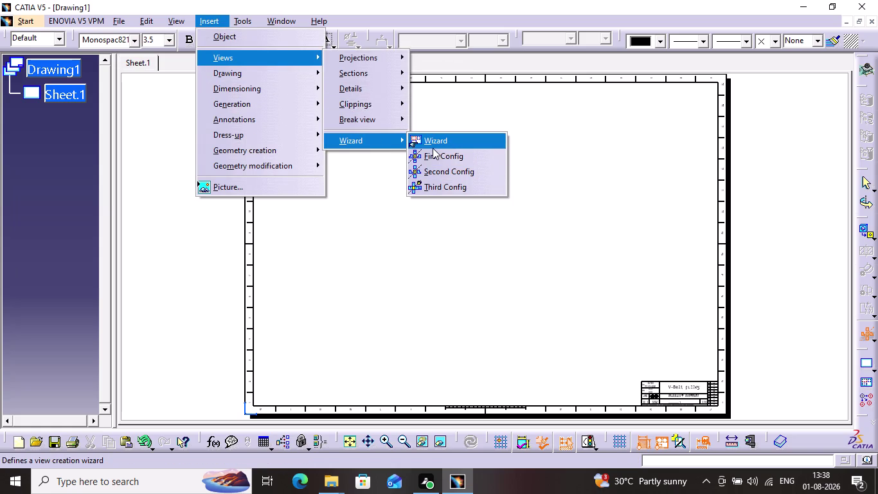
click(432, 145)
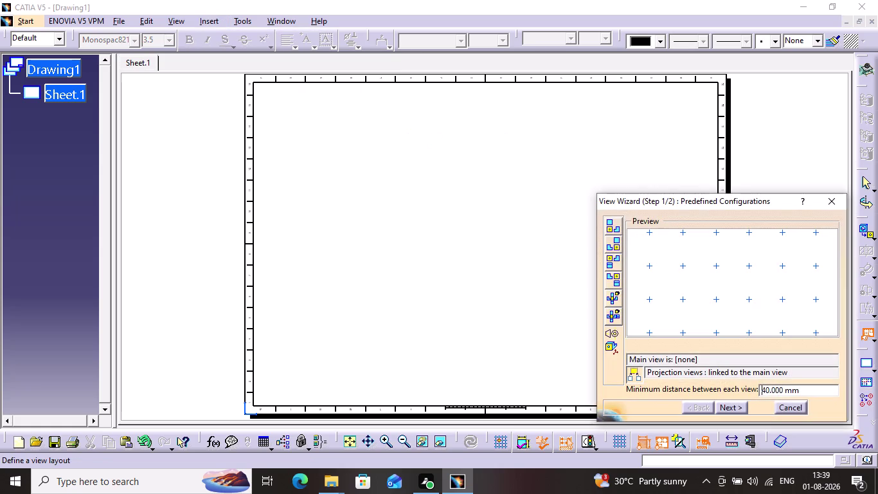
Preview several predefined layouts, including front/left/top, right/front/top and the six-view isometric set.
click(611, 233)
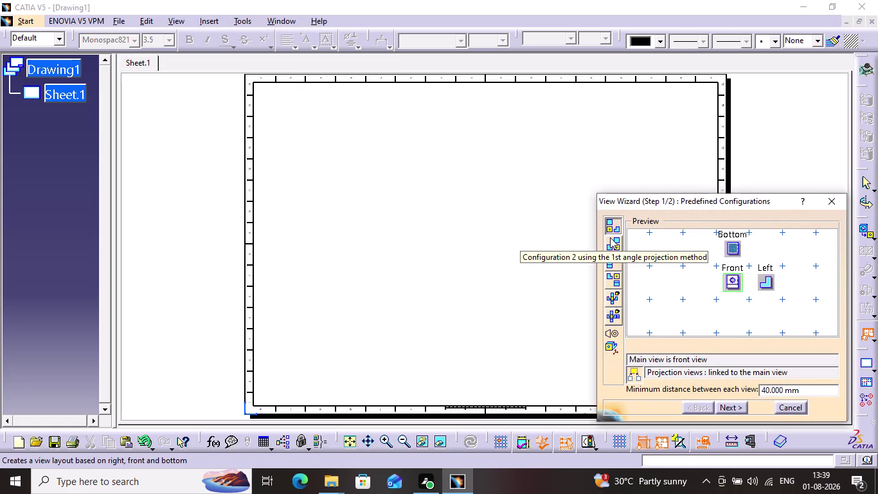
click(610, 237)
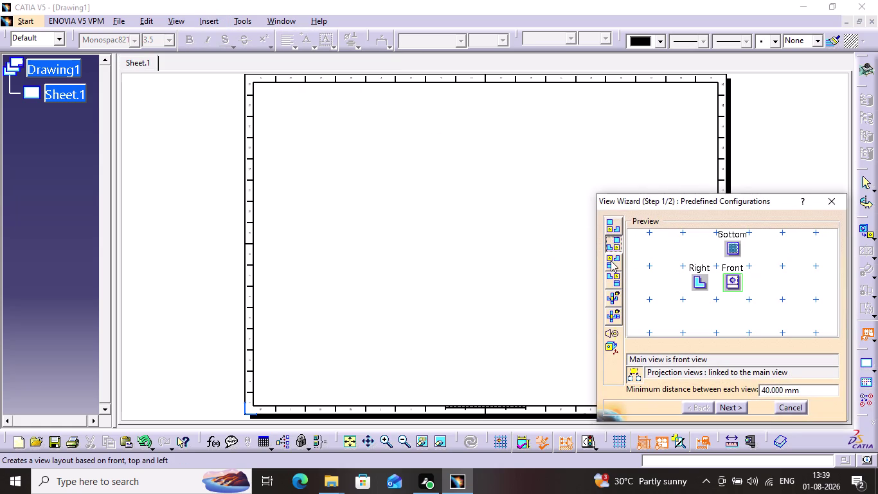
click(612, 267)
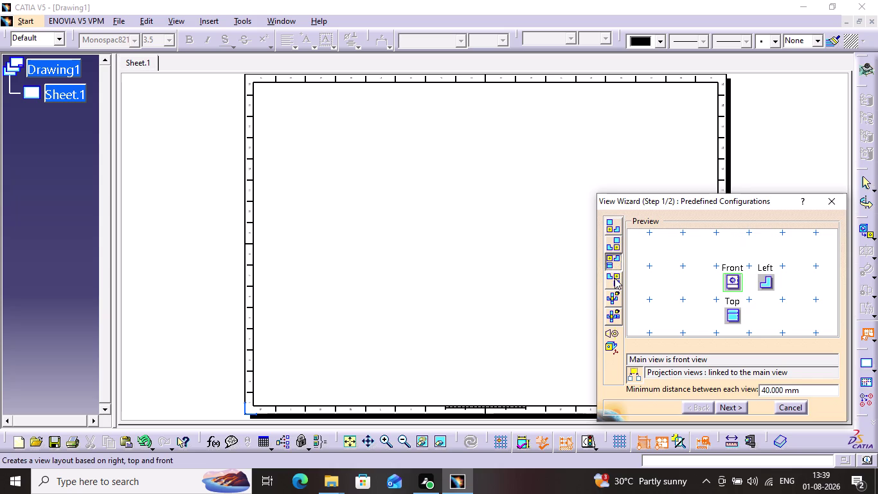
click(615, 278)
click(616, 299)
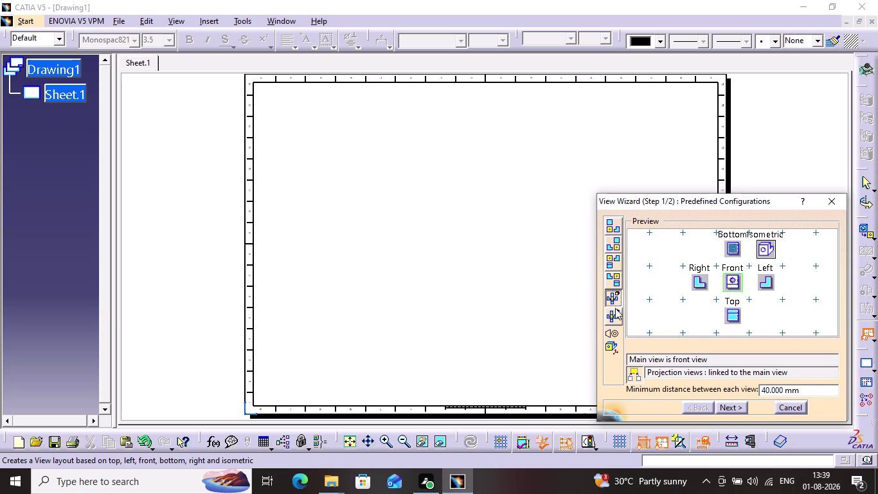
click(732, 252)
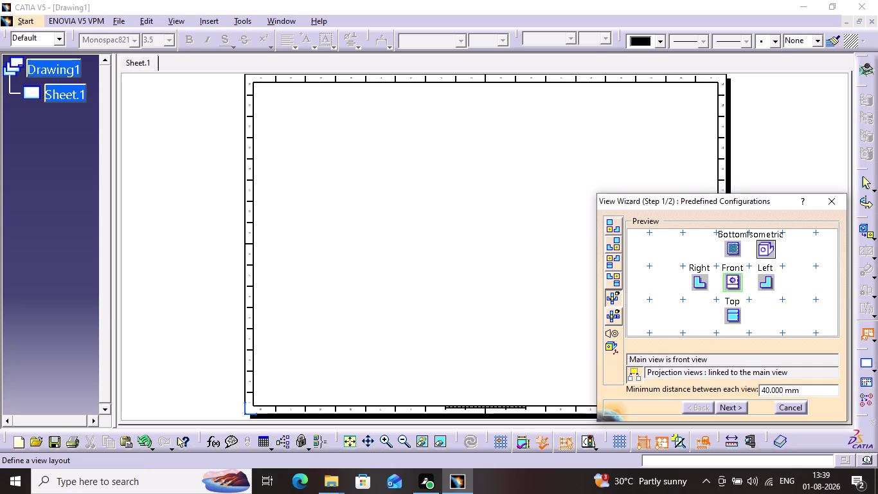
click(749, 233)
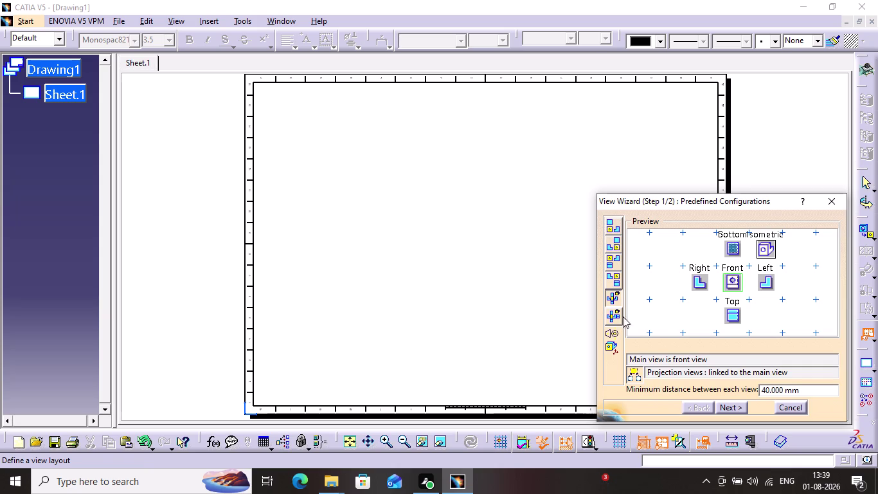
click(608, 346)
click(610, 332)
click(607, 295)
click(608, 283)
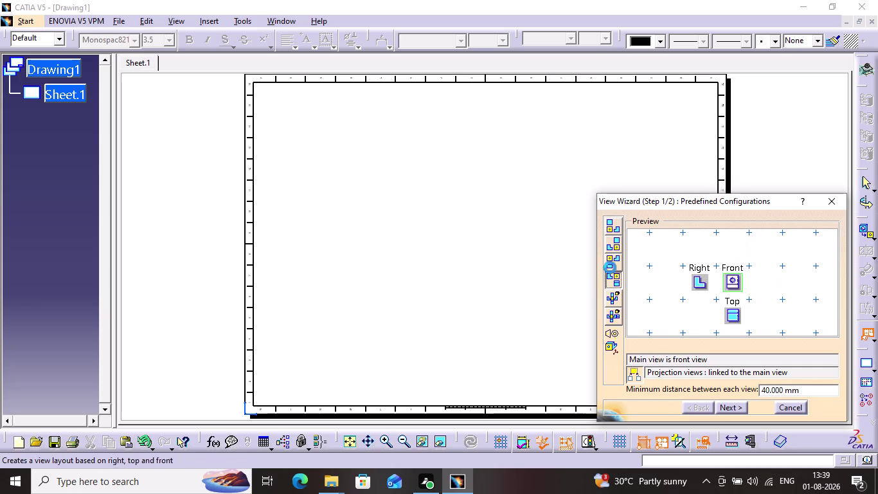
click(610, 265)
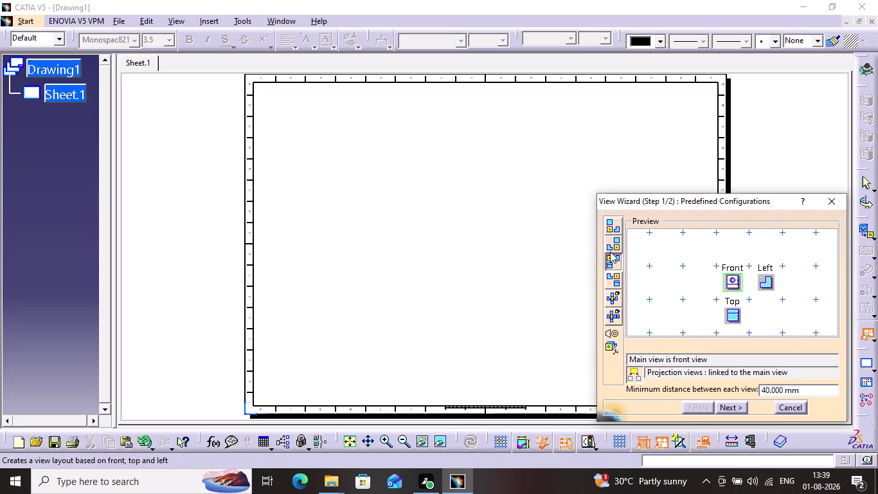
click(609, 247)
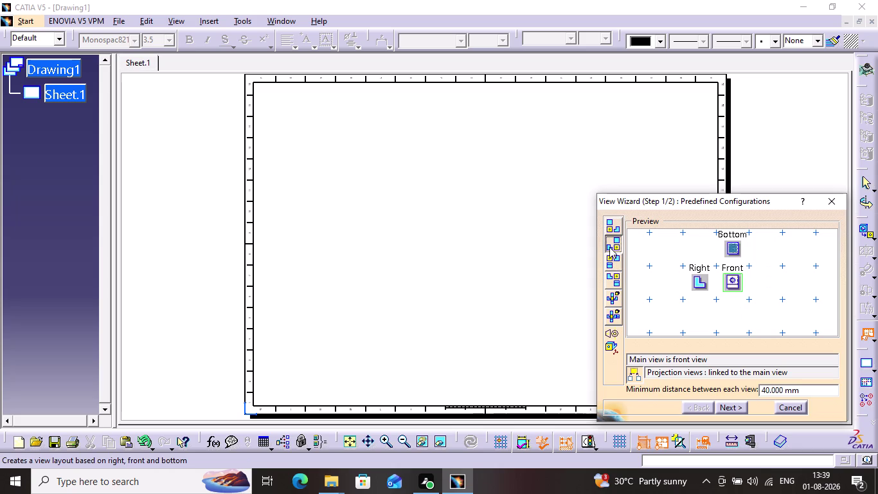
Move to the arrangement step and add isometric and bottom views to the layout.
click(728, 403)
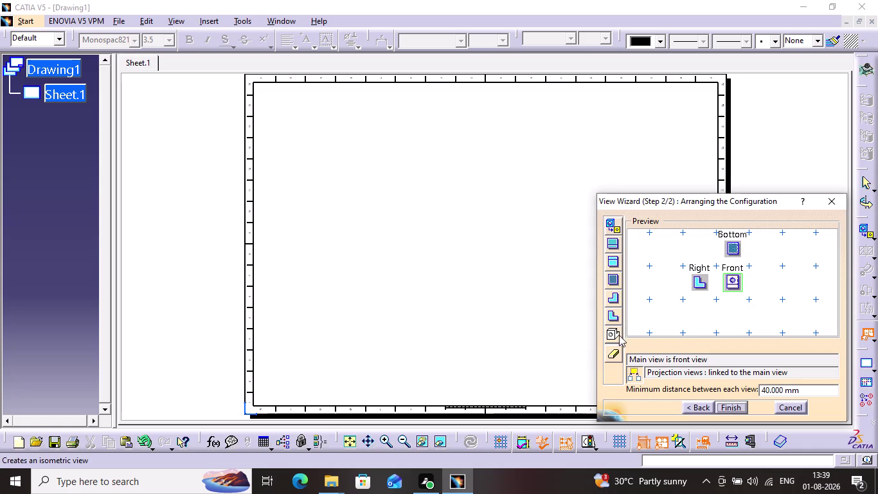
click(615, 333)
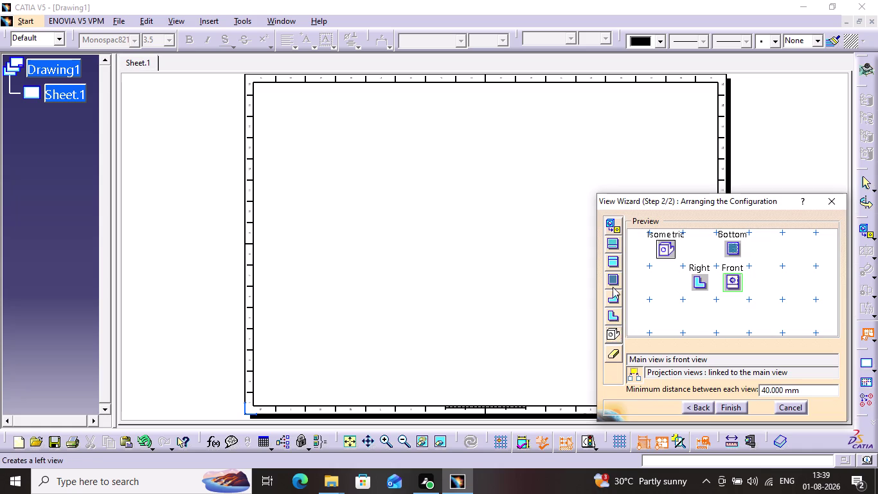
click(613, 276)
click(613, 276)
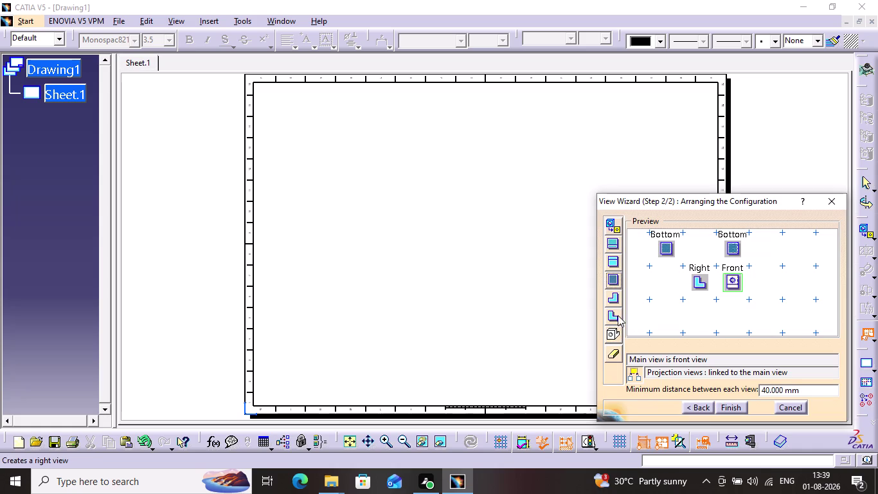
click(615, 329)
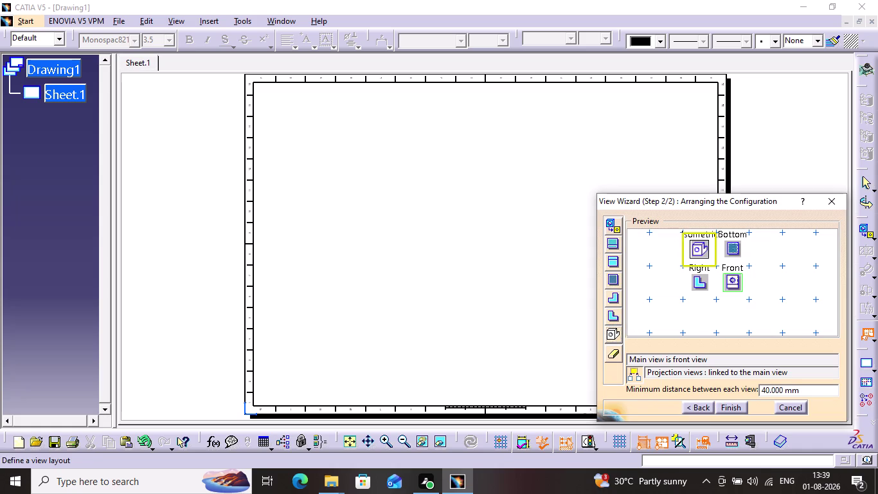
click(708, 297)
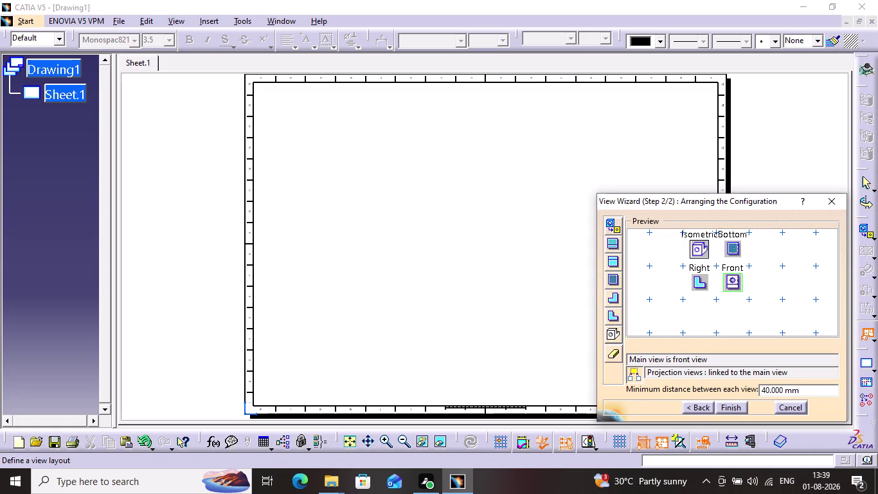
Delete the bottom view and cancel the wizard without creating views.
click(730, 247)
right_click(730, 249)
click(738, 258)
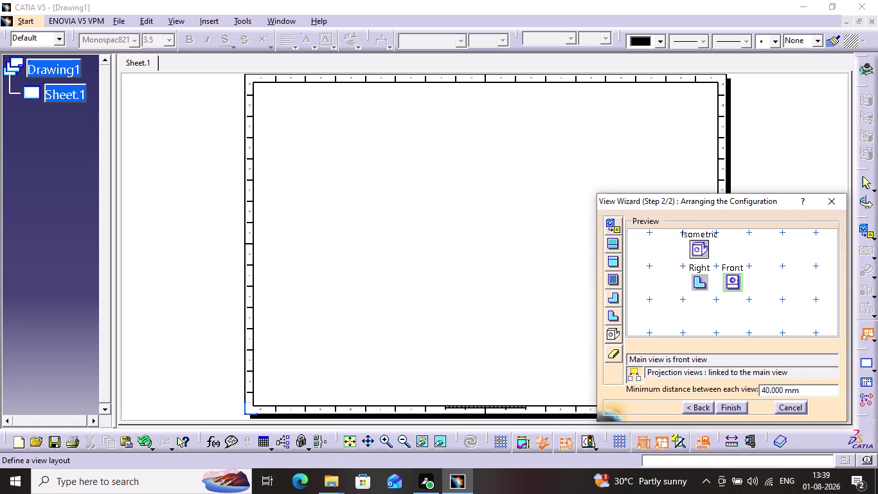
click(728, 403)
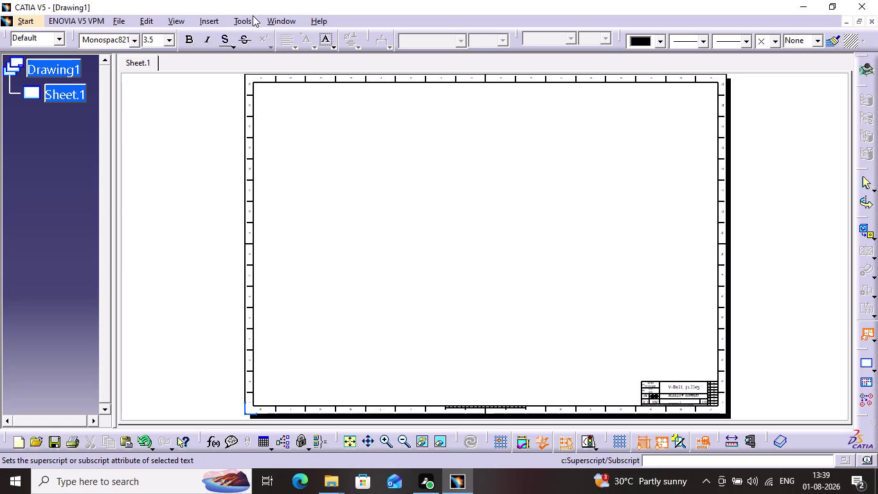
Open the View Wizard again from Insert > Views > Wizard.
click(289, 21)
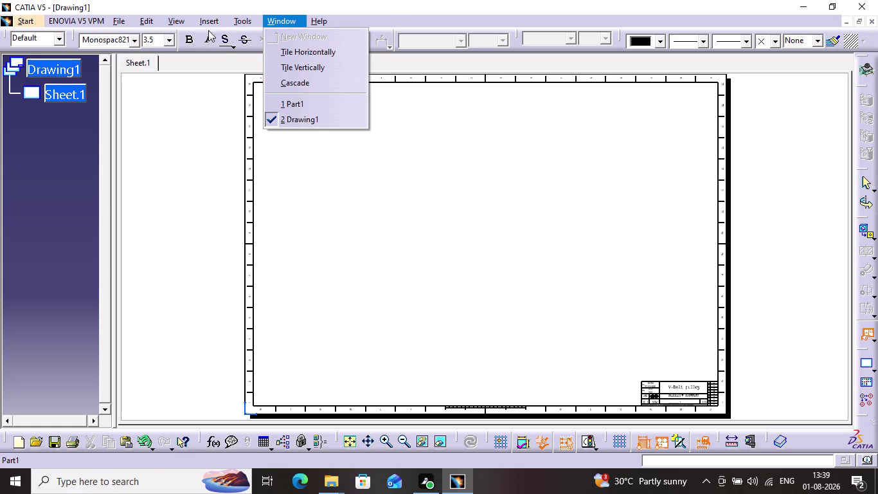
click(234, 55)
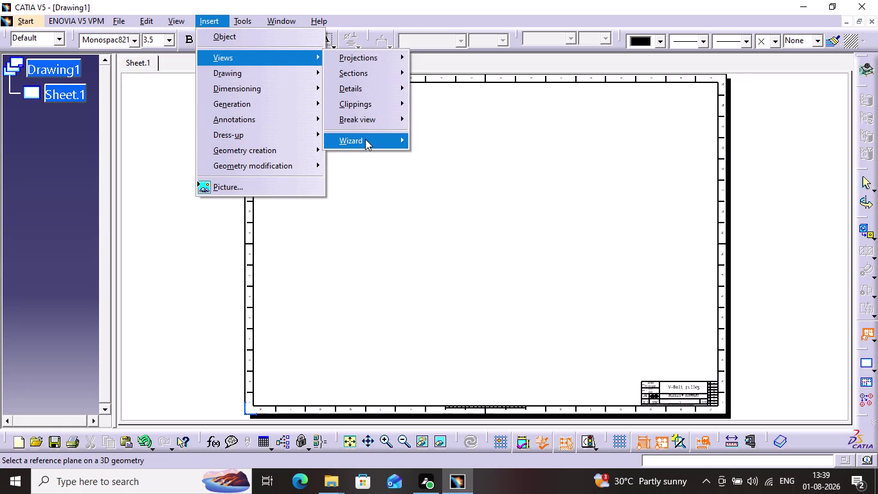
click(365, 142)
click(432, 146)
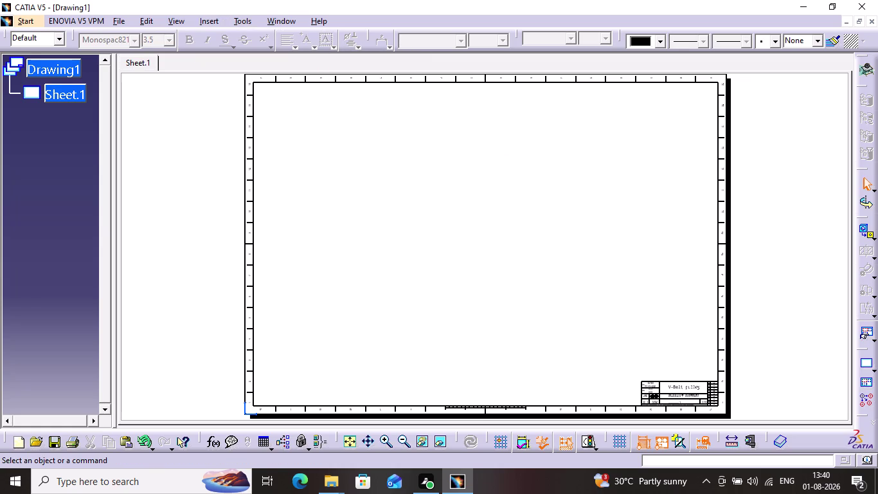
click(213, 19)
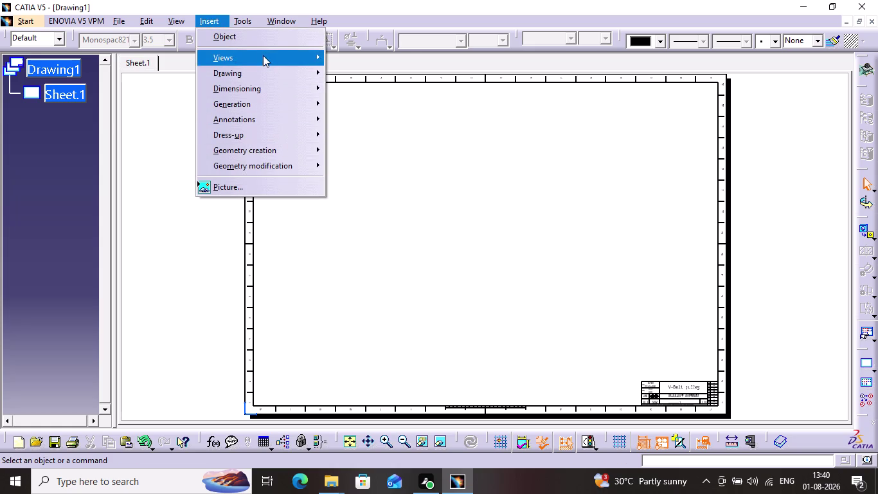
click(263, 55)
click(372, 145)
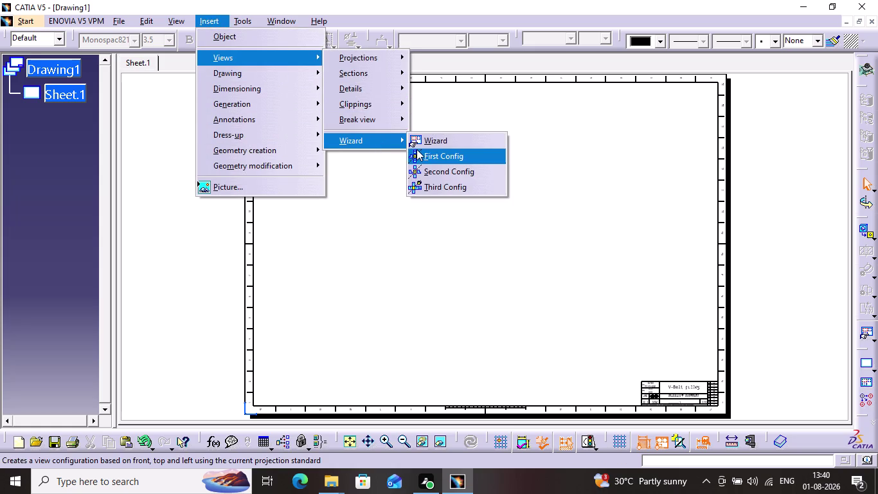
click(418, 143)
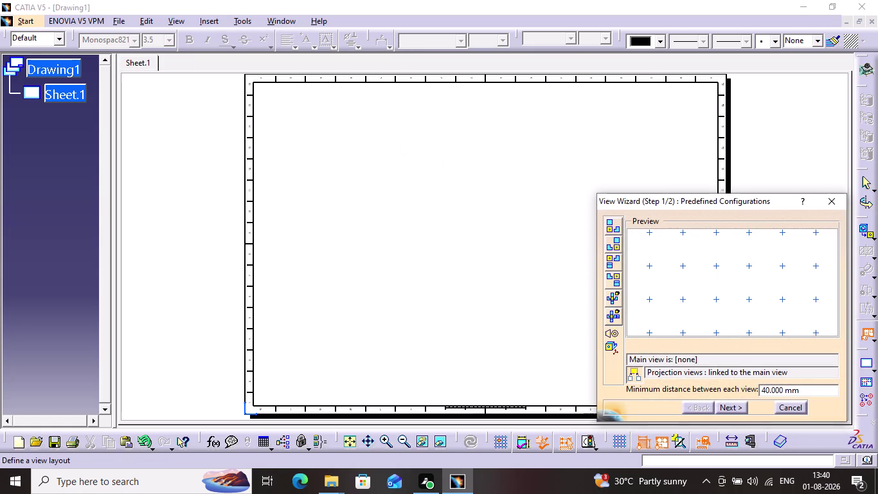
Choose the front/top/left configuration, add an isometric view, delete Left, and finish.
click(610, 265)
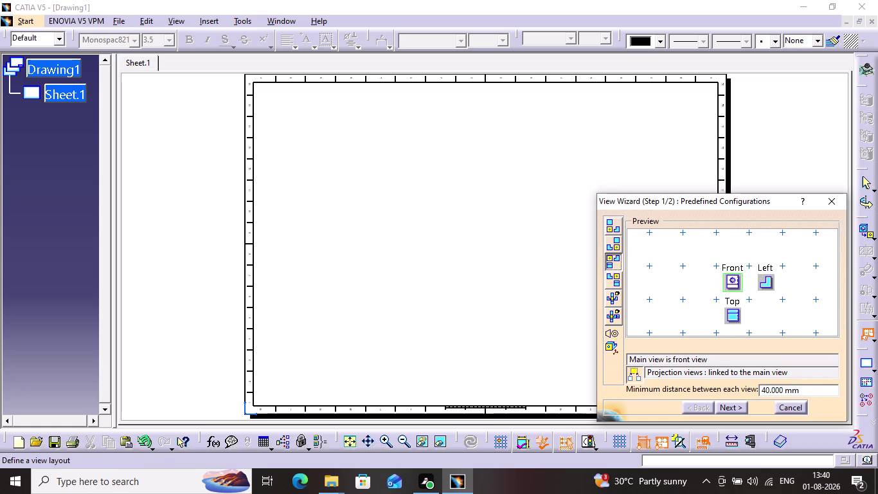
click(744, 406)
click(617, 331)
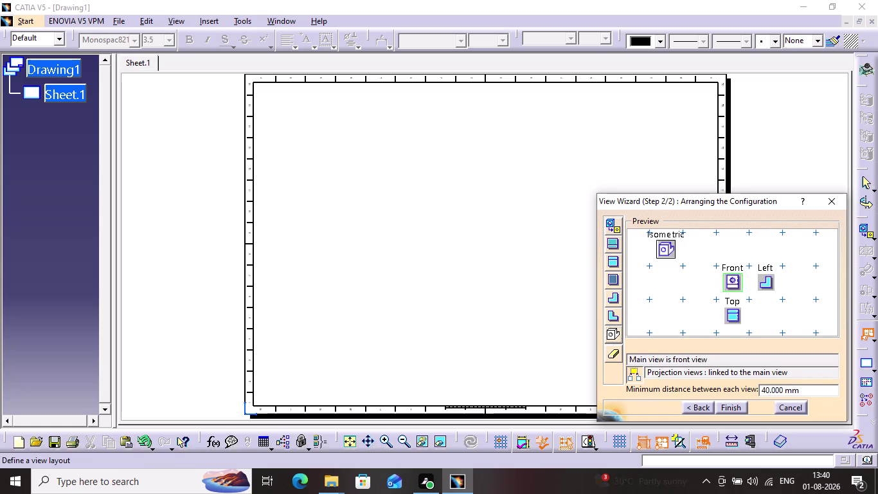
right_click(762, 277)
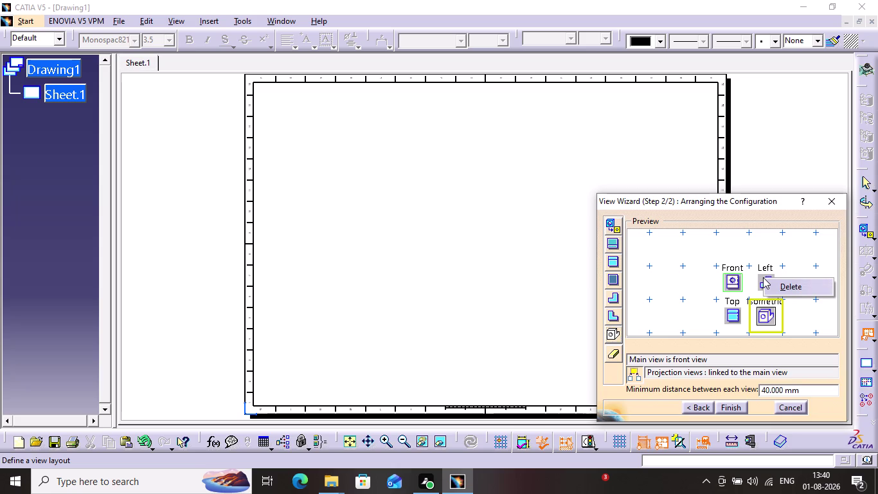
click(782, 284)
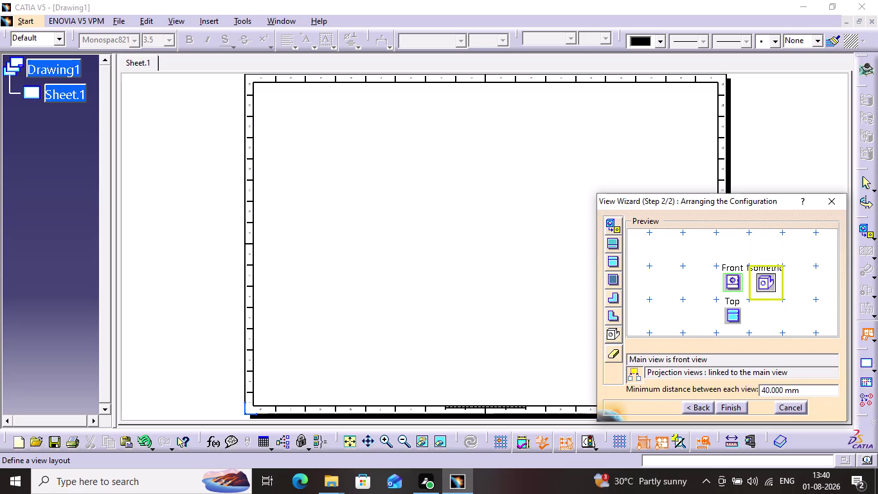
click(757, 275)
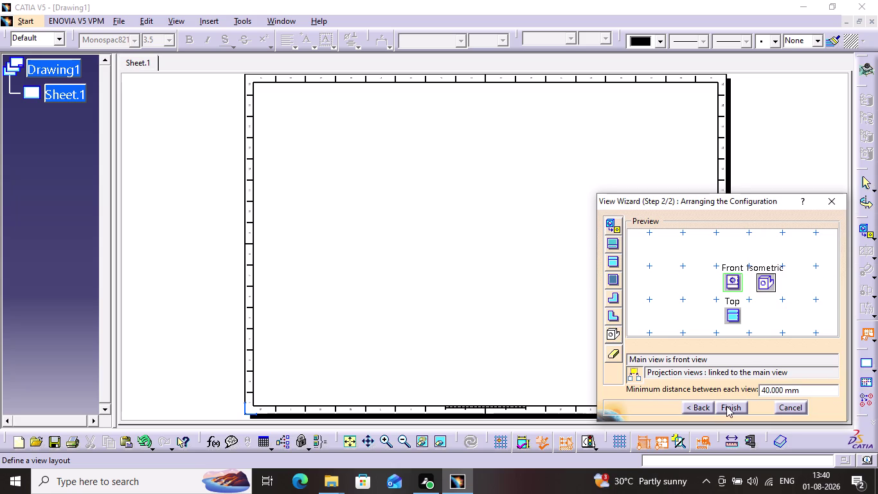
click(726, 405)
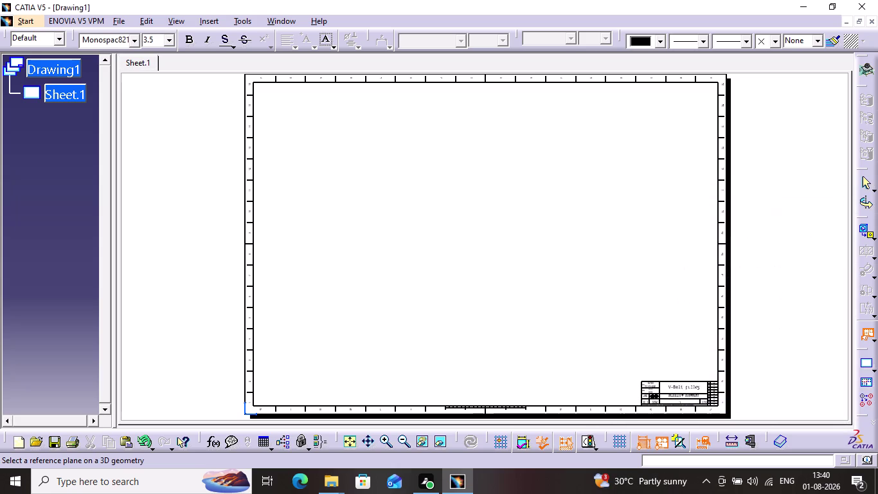
click(282, 18)
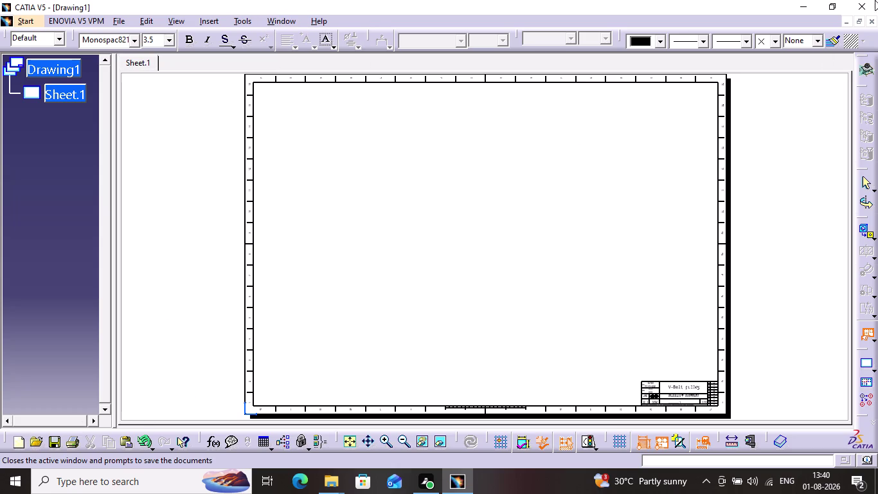
Minimize Drawing1, maximize the Part1 pulley window, and bring up Save As.
click(848, 22)
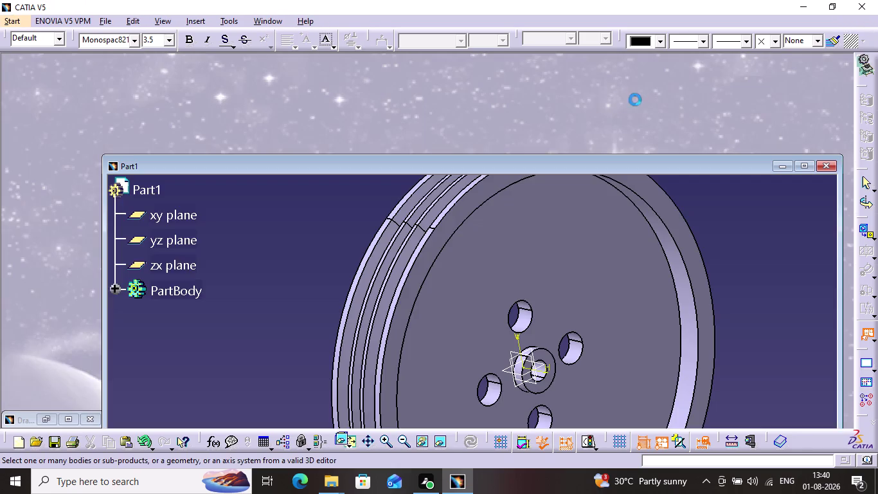
click(797, 142)
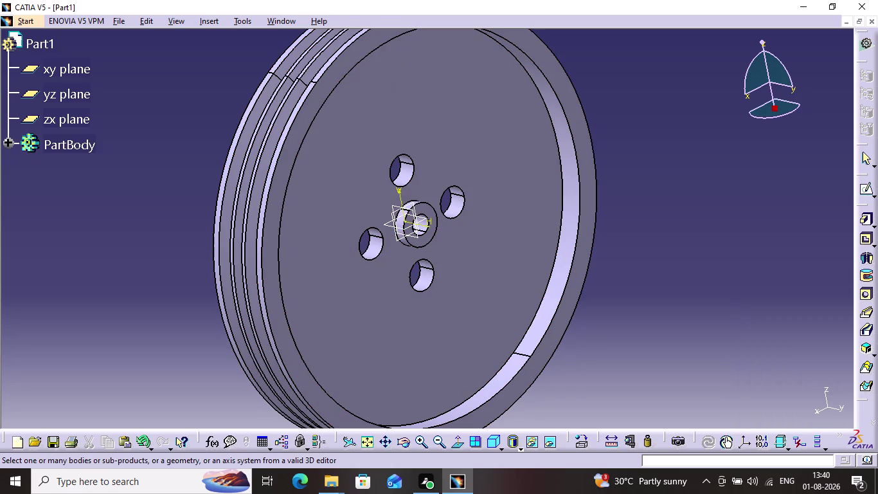
key(ctrl+s)
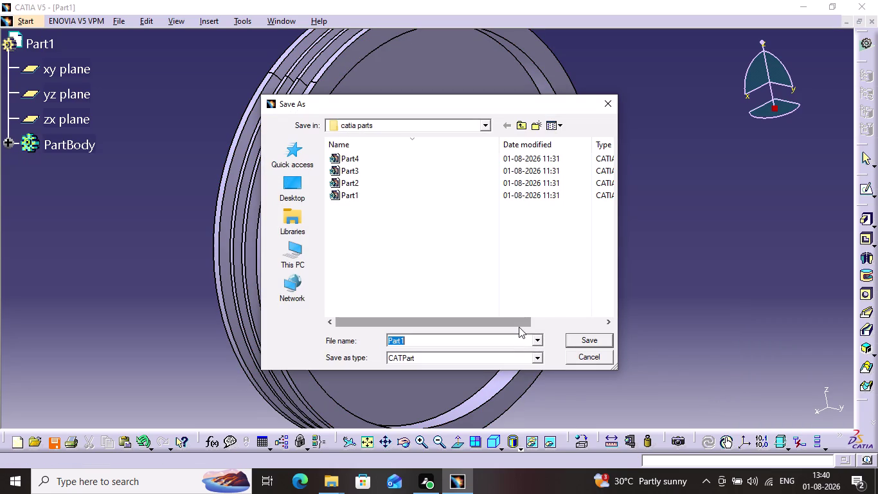
Save the part as a CATPart named 'V-Belt pulley'.
key(BackSpace)
key(shift+v)
text(-B)
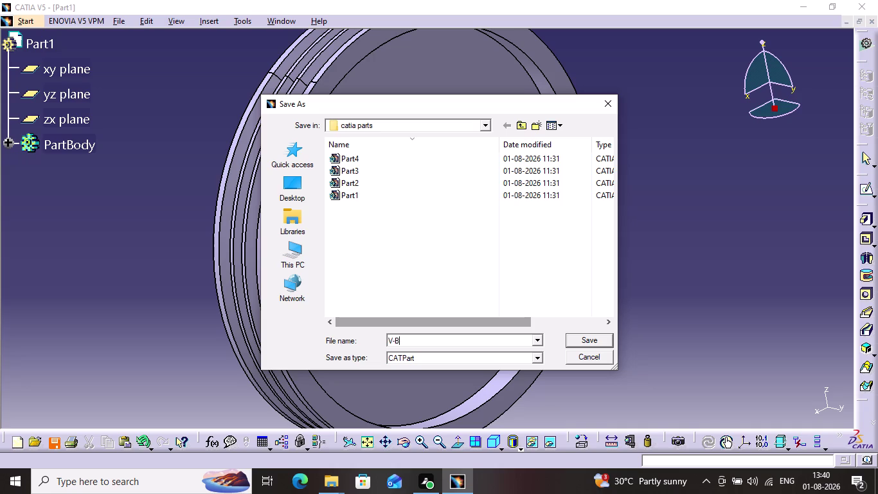
text(elt)
key(space)
text(p)
text(ull)
text(e)
text(y)
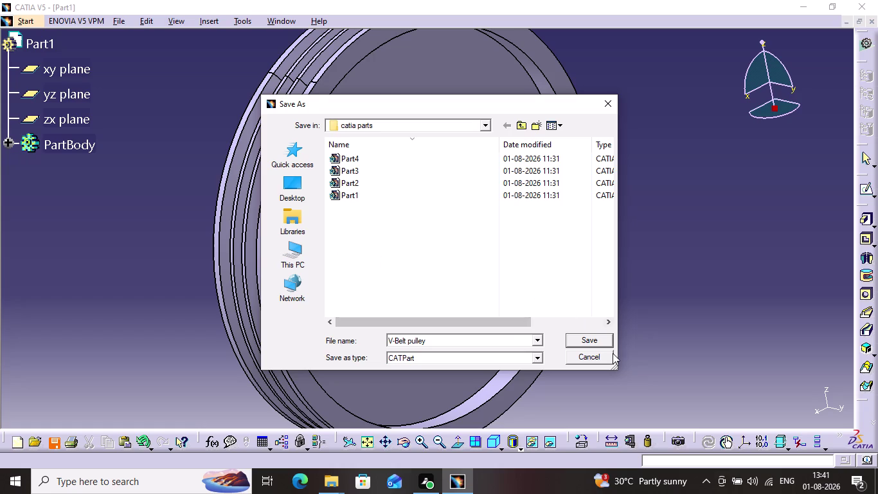
click(598, 336)
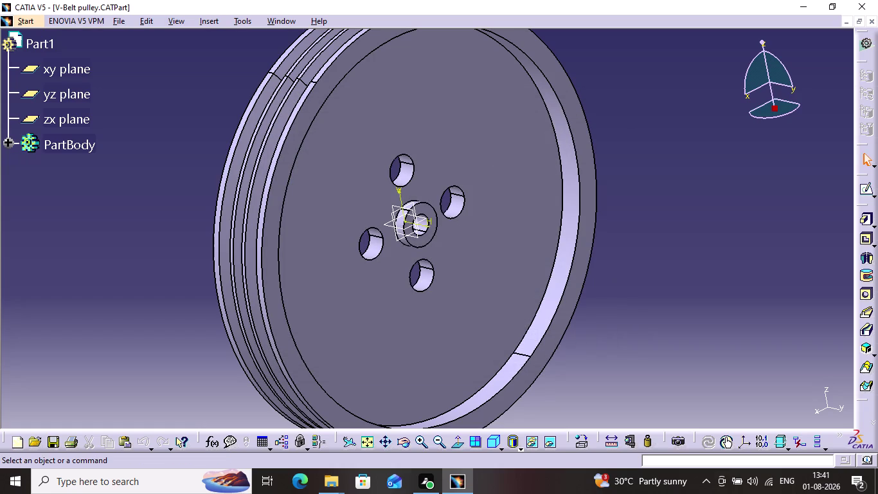
Re-save the V-Belt pulley part several times and minimize its window.
key(ctrl+s)
key(ctrl+s)
key(ctrl+s)
key(ctrl+s)
key(ctrl+s)
key(ctrl+s)
key(ctrl+s)
key(ctrl+s)
key(ctrl+s)
key(ctrl+s)
key(ctrl+s)
key(ctrl+s)
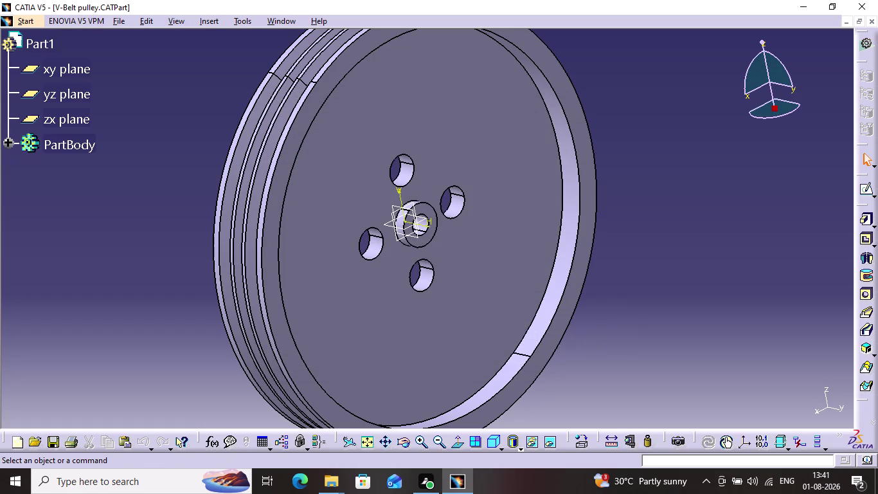
click(850, 25)
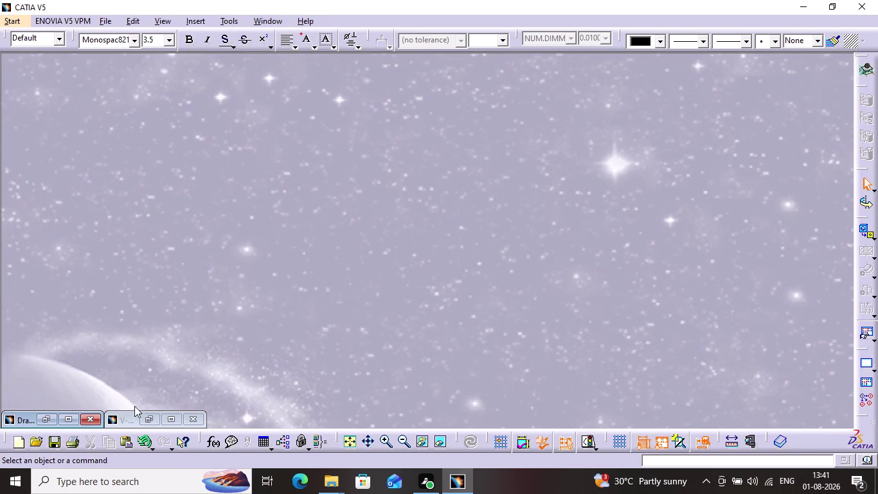
Restore the pulley part window to full size from its minimized bar, then minimize it again.
click(128, 418)
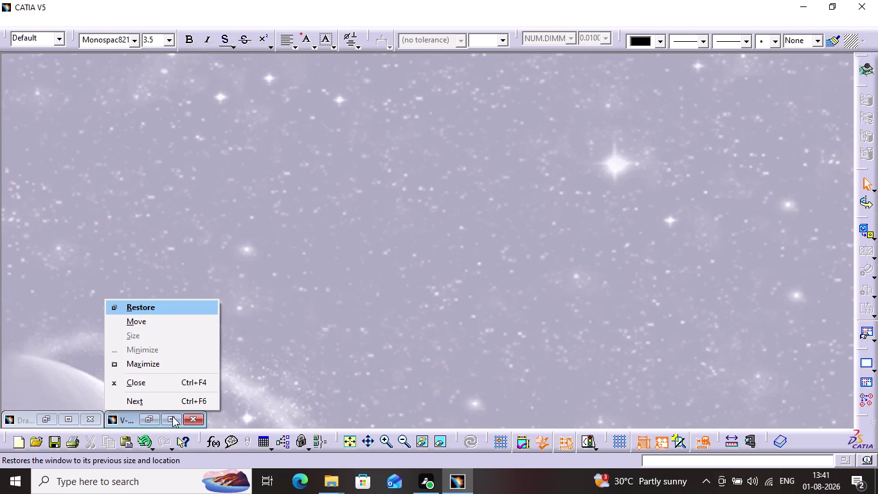
click(172, 416)
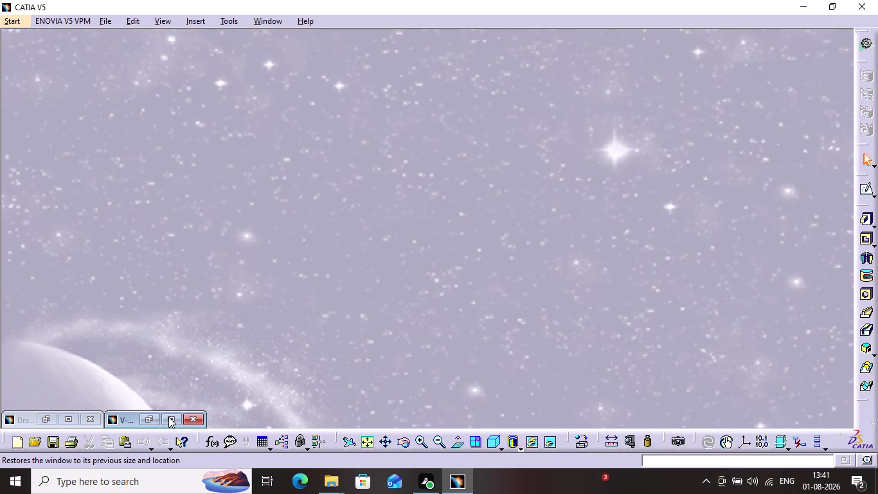
click(169, 416)
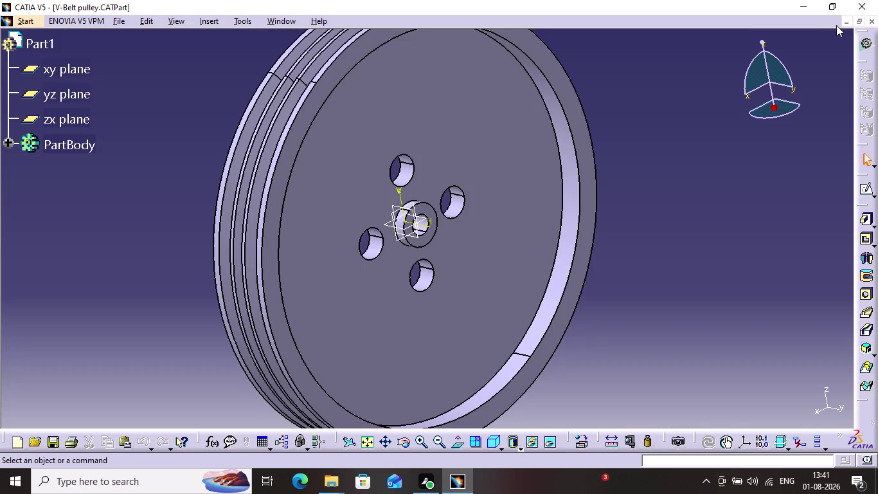
click(845, 23)
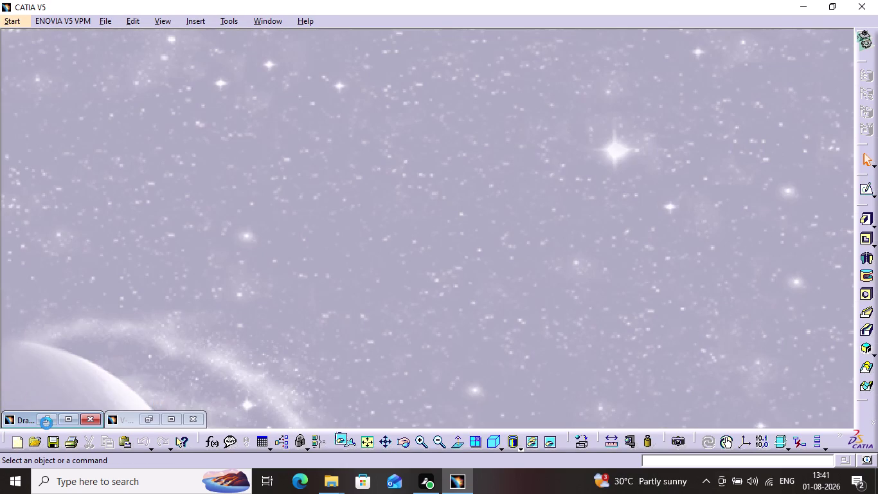
Restore and maximize Drawing1, then switch to the V-Belt pulley part via the Window menu.
click(49, 419)
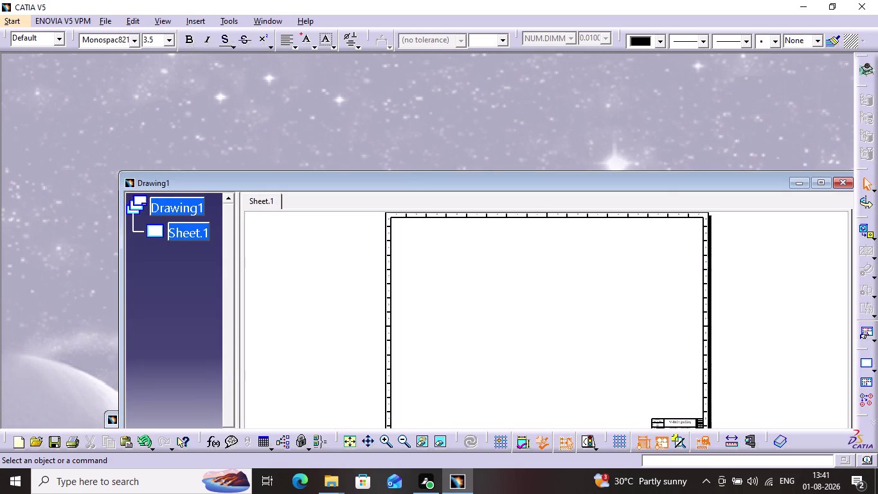
drag(657, 180, 569, 153)
click(736, 150)
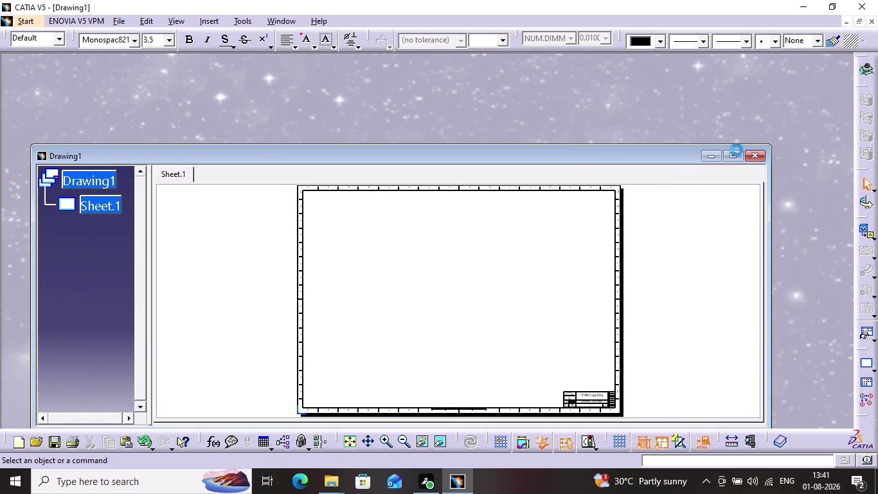
click(294, 22)
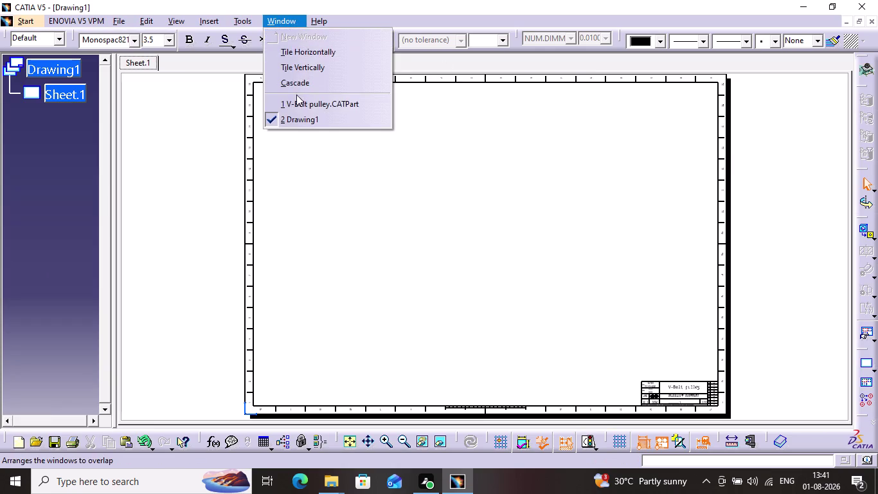
click(295, 104)
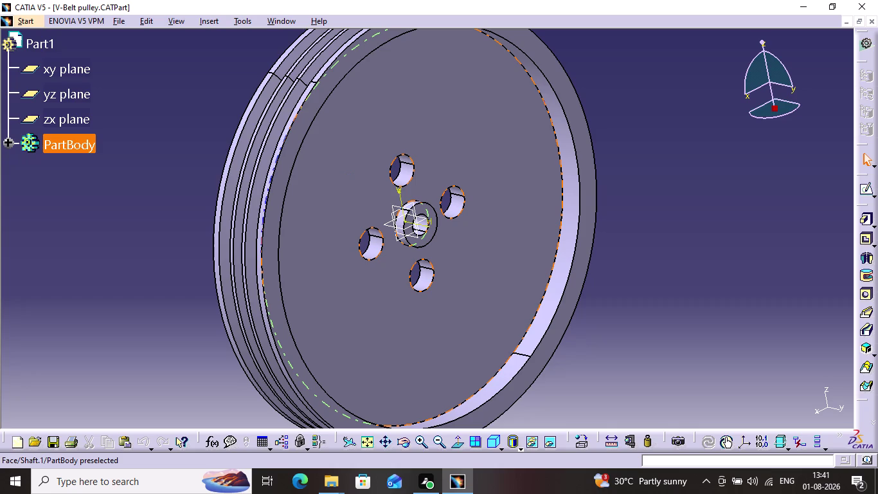
Select the pulley's front face as reference and browse the Start menu's workbench list.
click(331, 168)
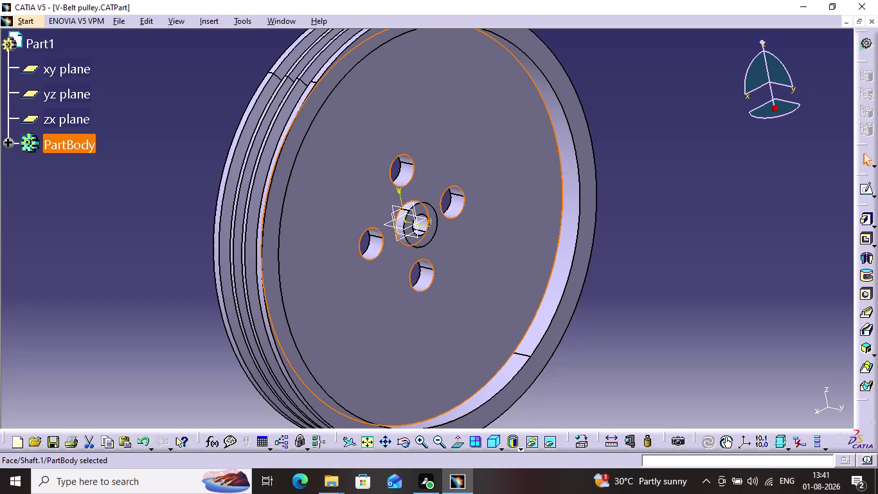
click(364, 285)
click(27, 17)
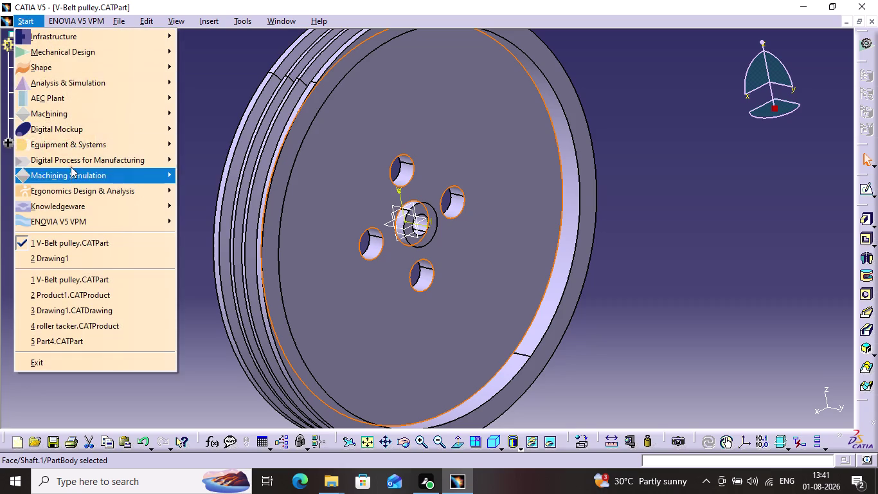
click(97, 53)
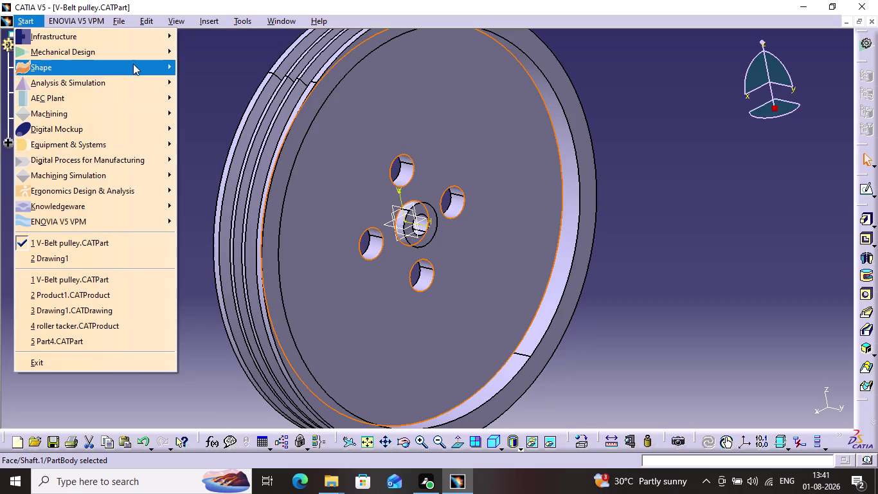
click(138, 51)
click(253, 180)
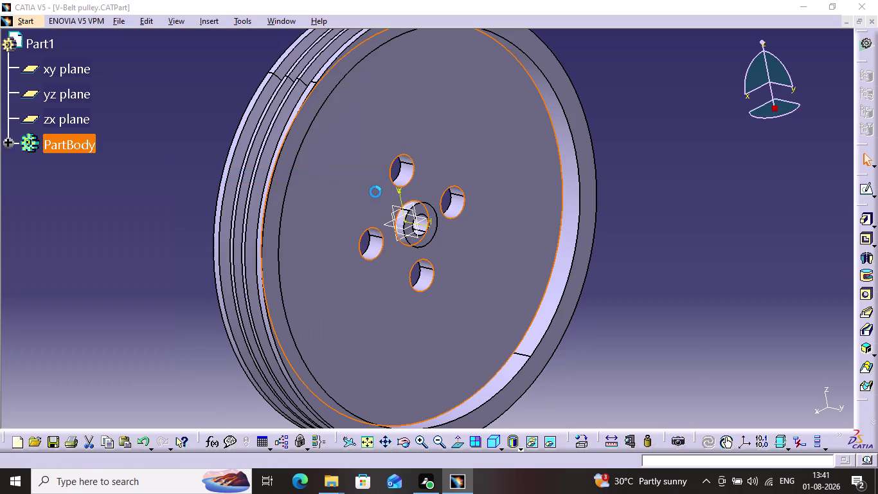